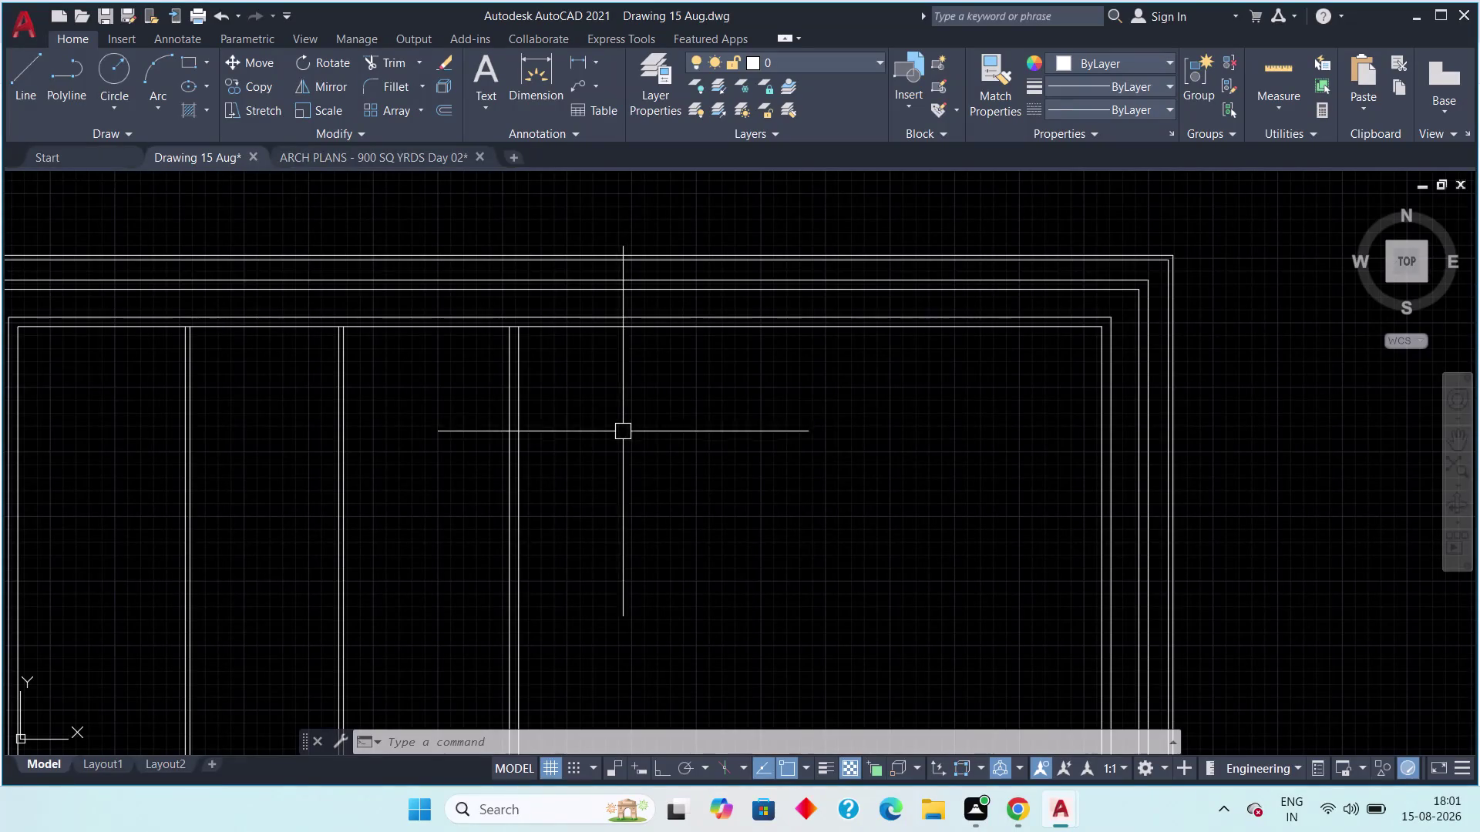
Pan the ARCH PLANS reference to check its overall width dimension.
click(406, 144)
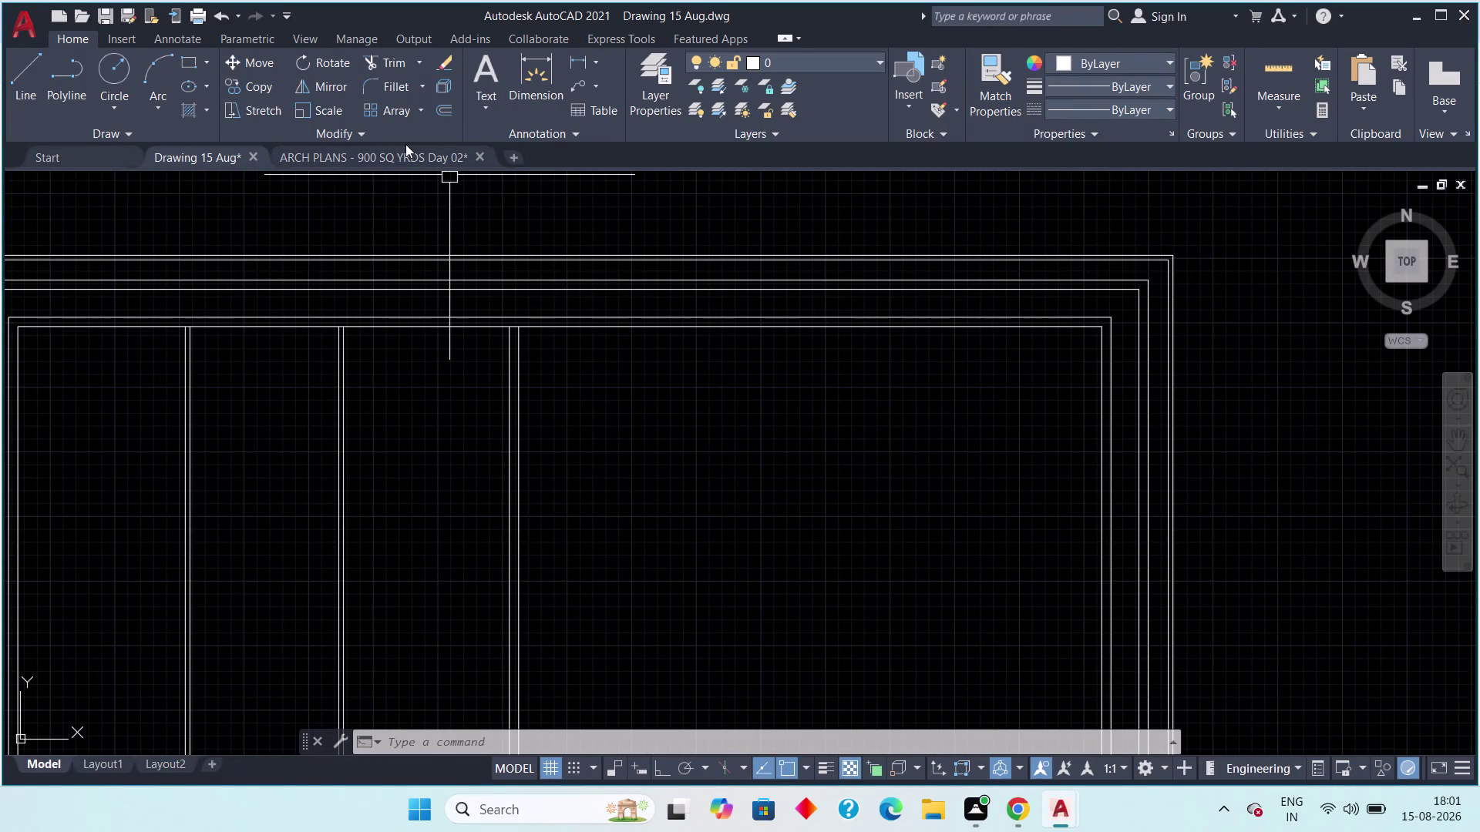
click(403, 152)
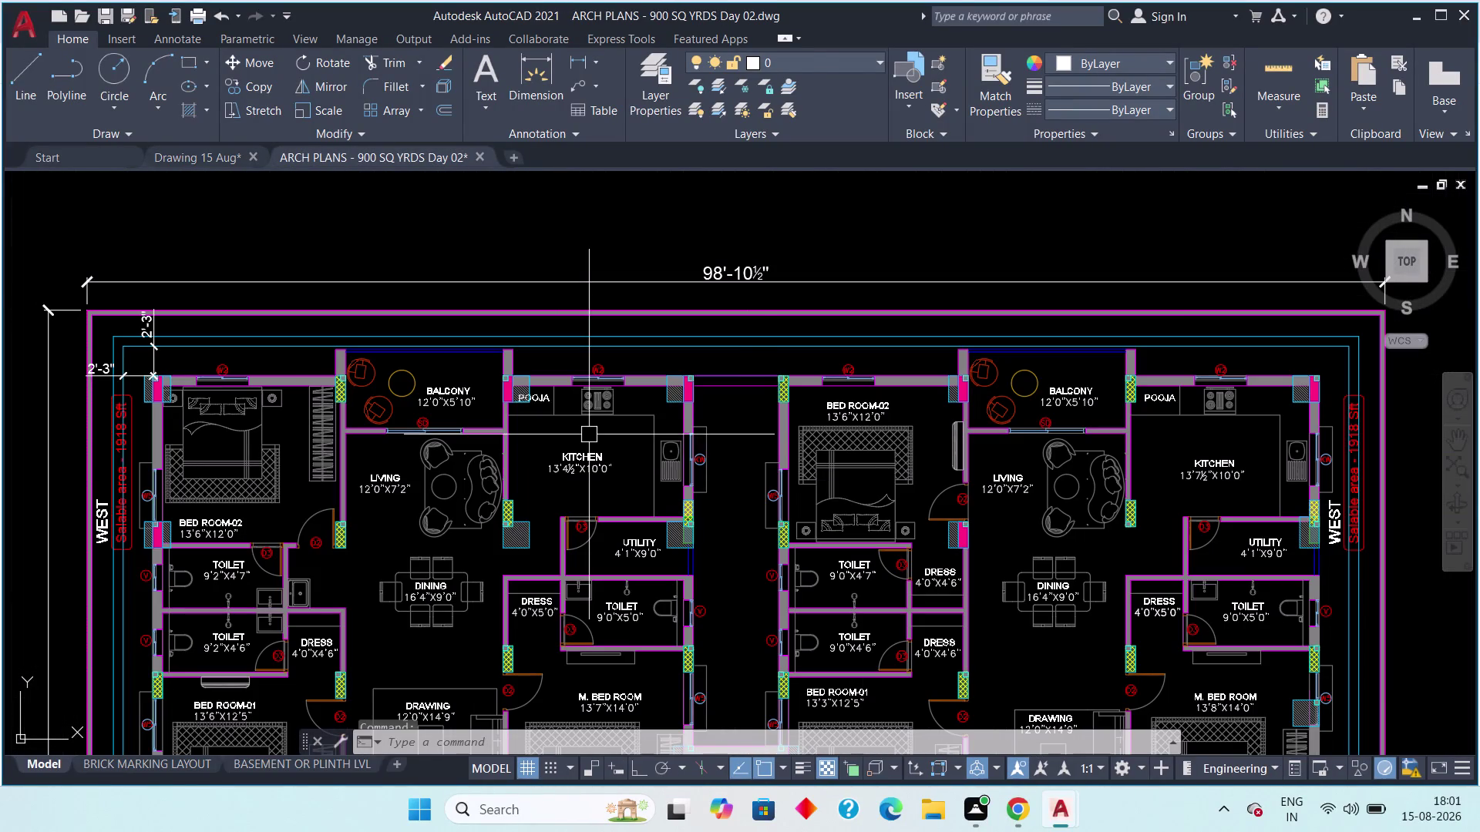
middle_drag(761, 497, 678, 476)
scroll(down, 3)
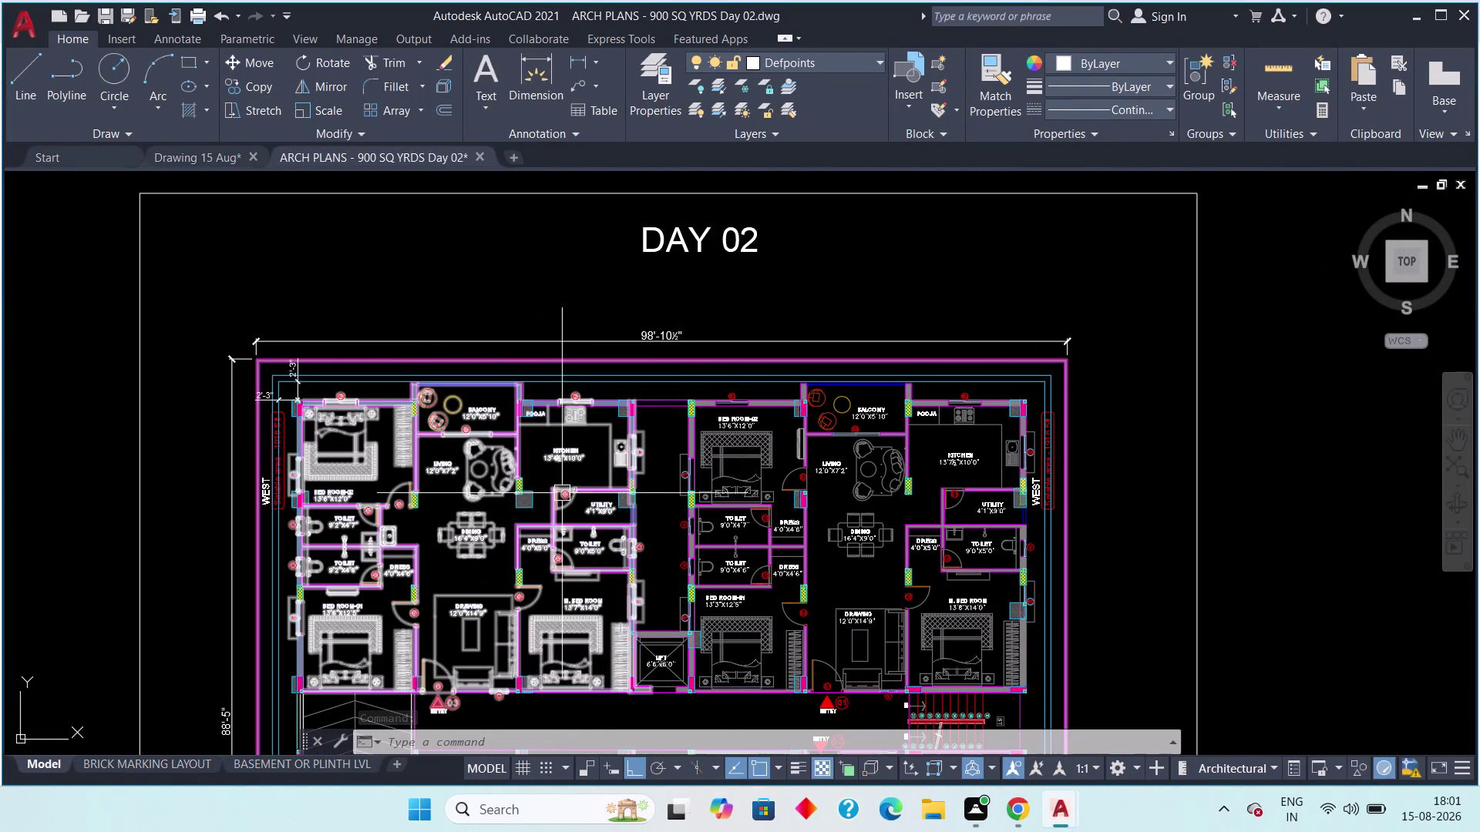
scroll(up, 3)
scroll(down, 3)
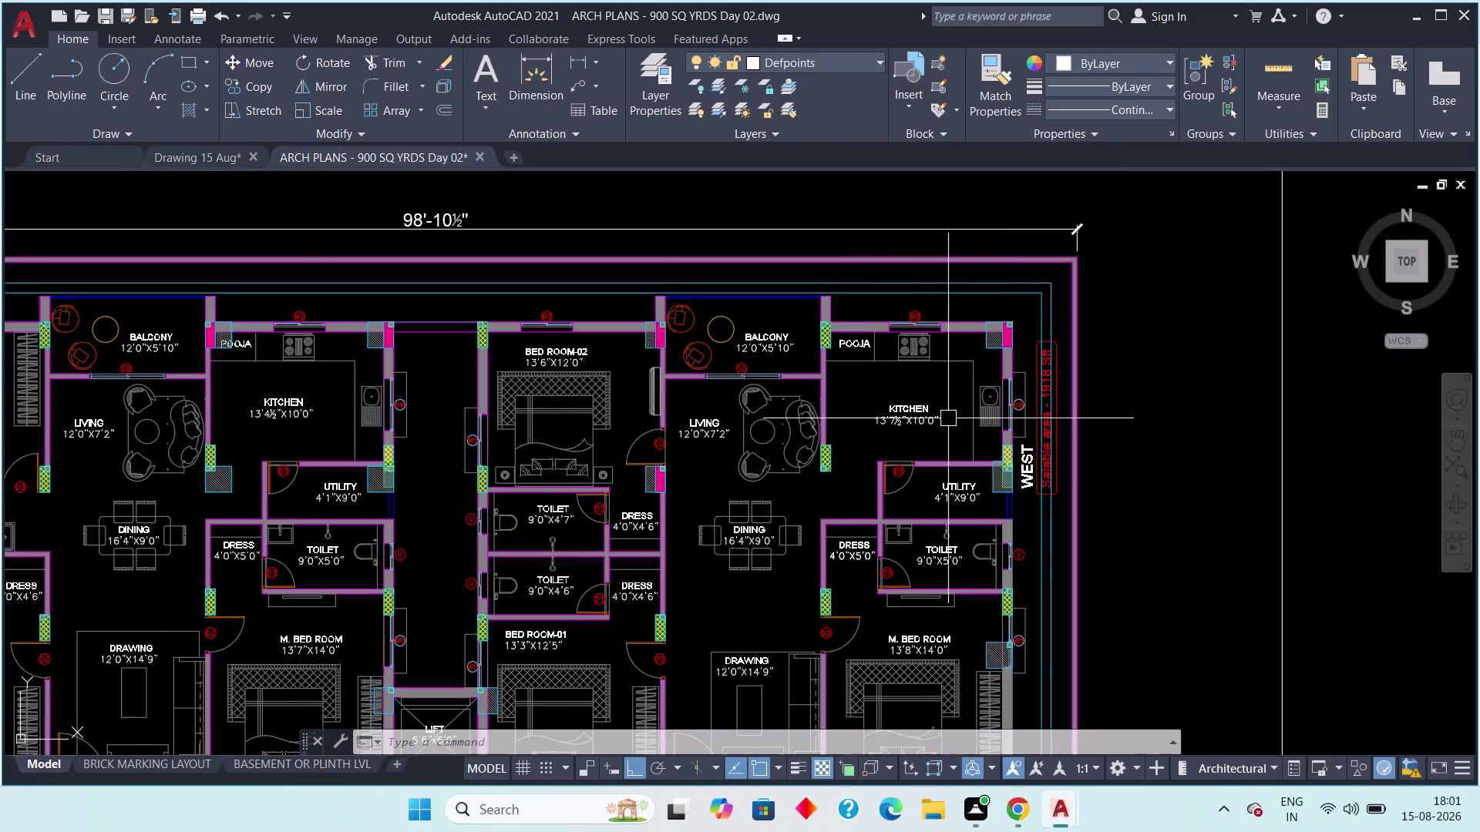
middle_drag(609, 455, 989, 509)
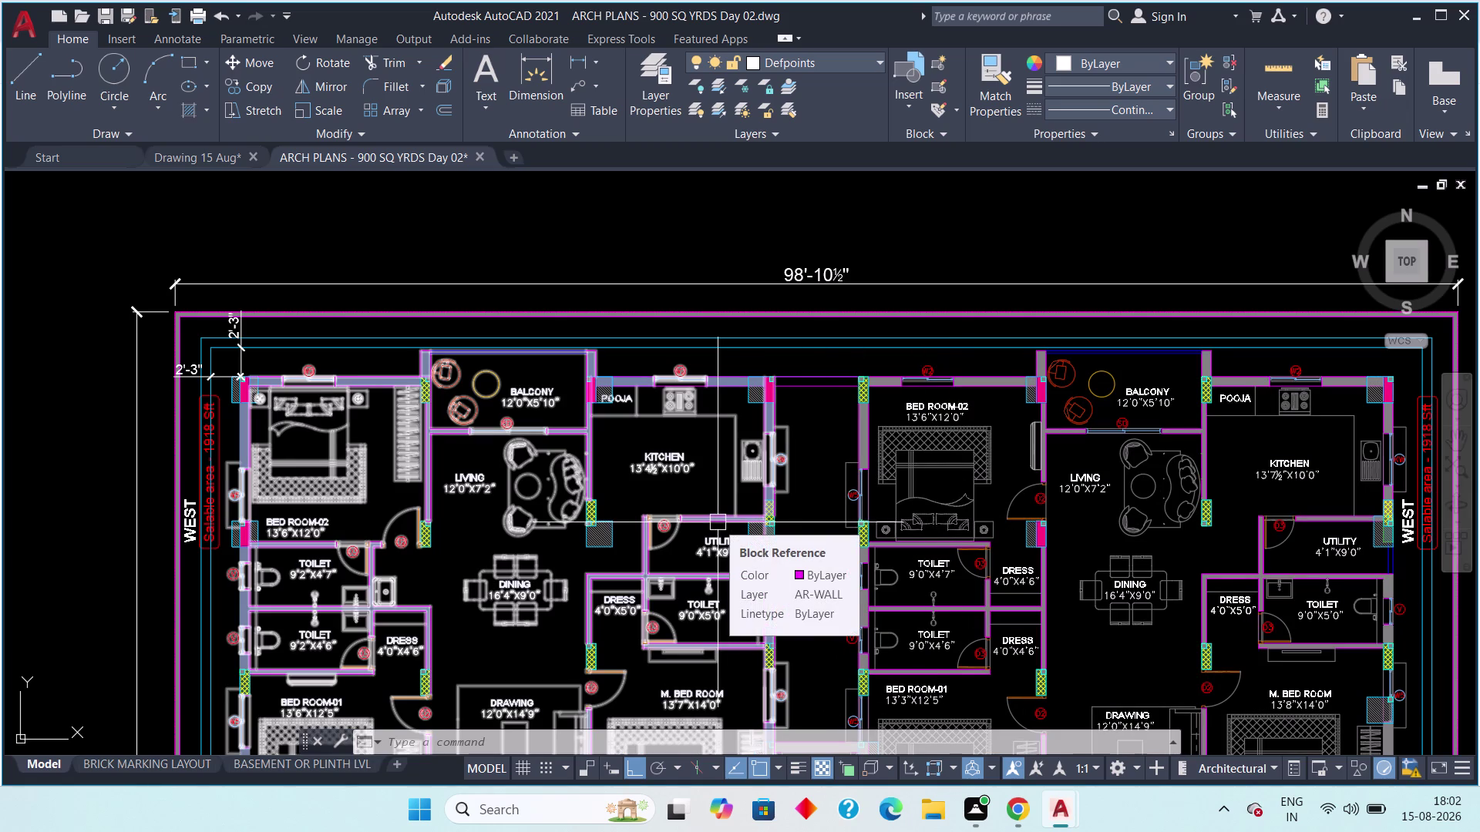
middle_drag(693, 486, 596, 498)
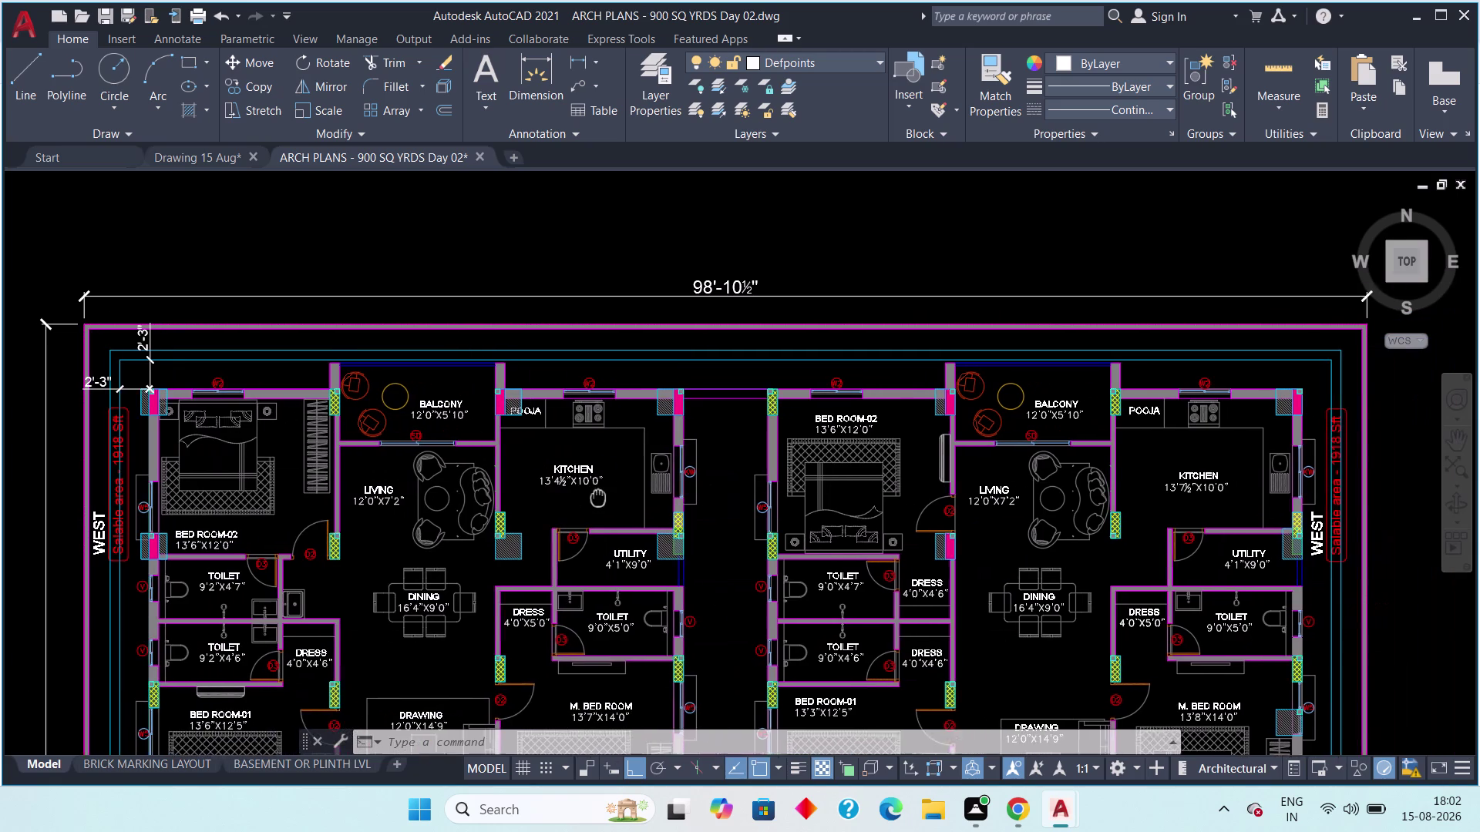
middle_drag(596, 498, 573, 496)
scroll(down, 3)
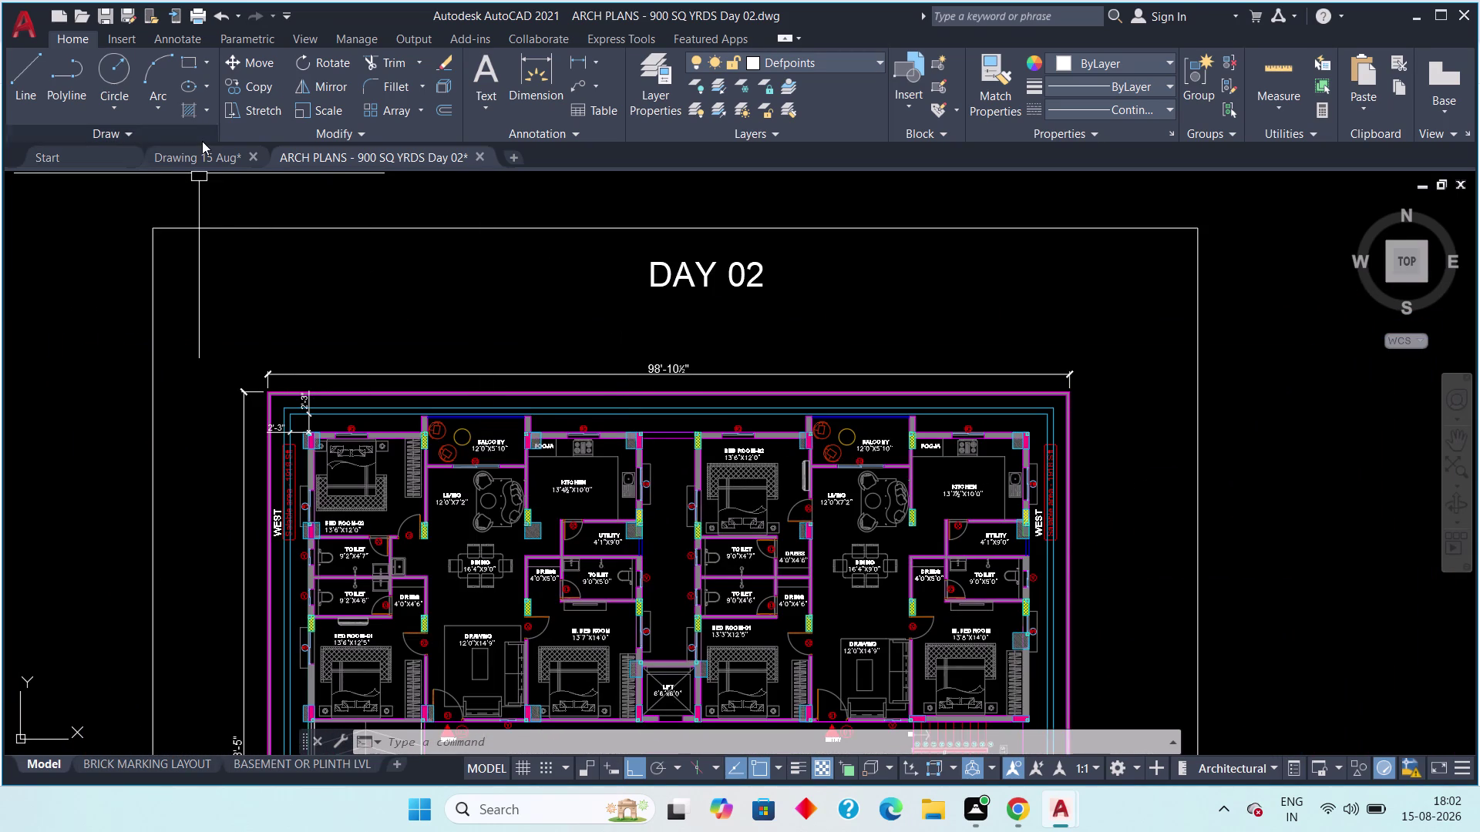
click(196, 153)
scroll(down, 3)
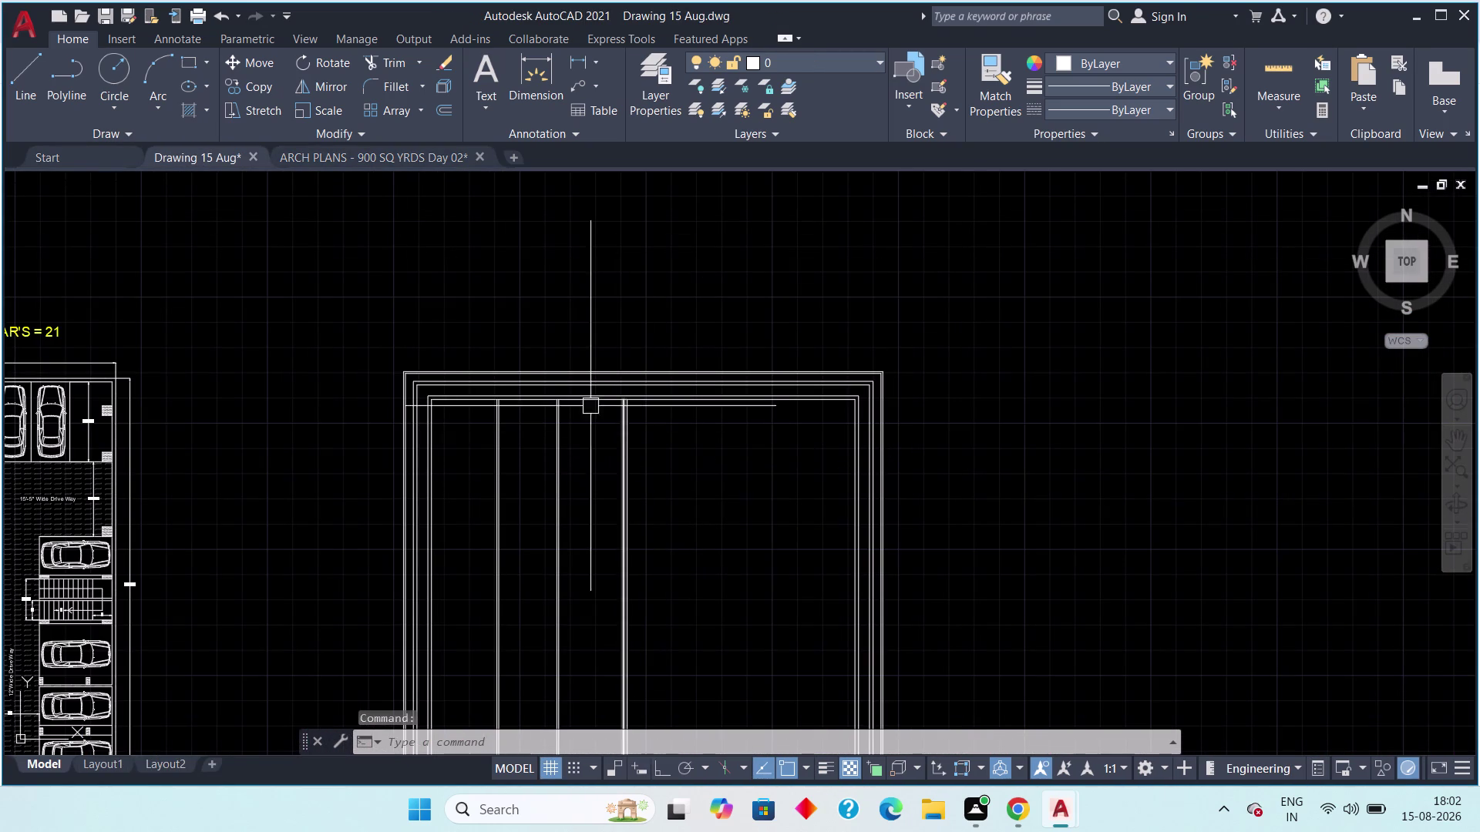
Review the reference plan's rooms, lift size label and bedrooms, then return to Drawing 15 Aug.
click(338, 154)
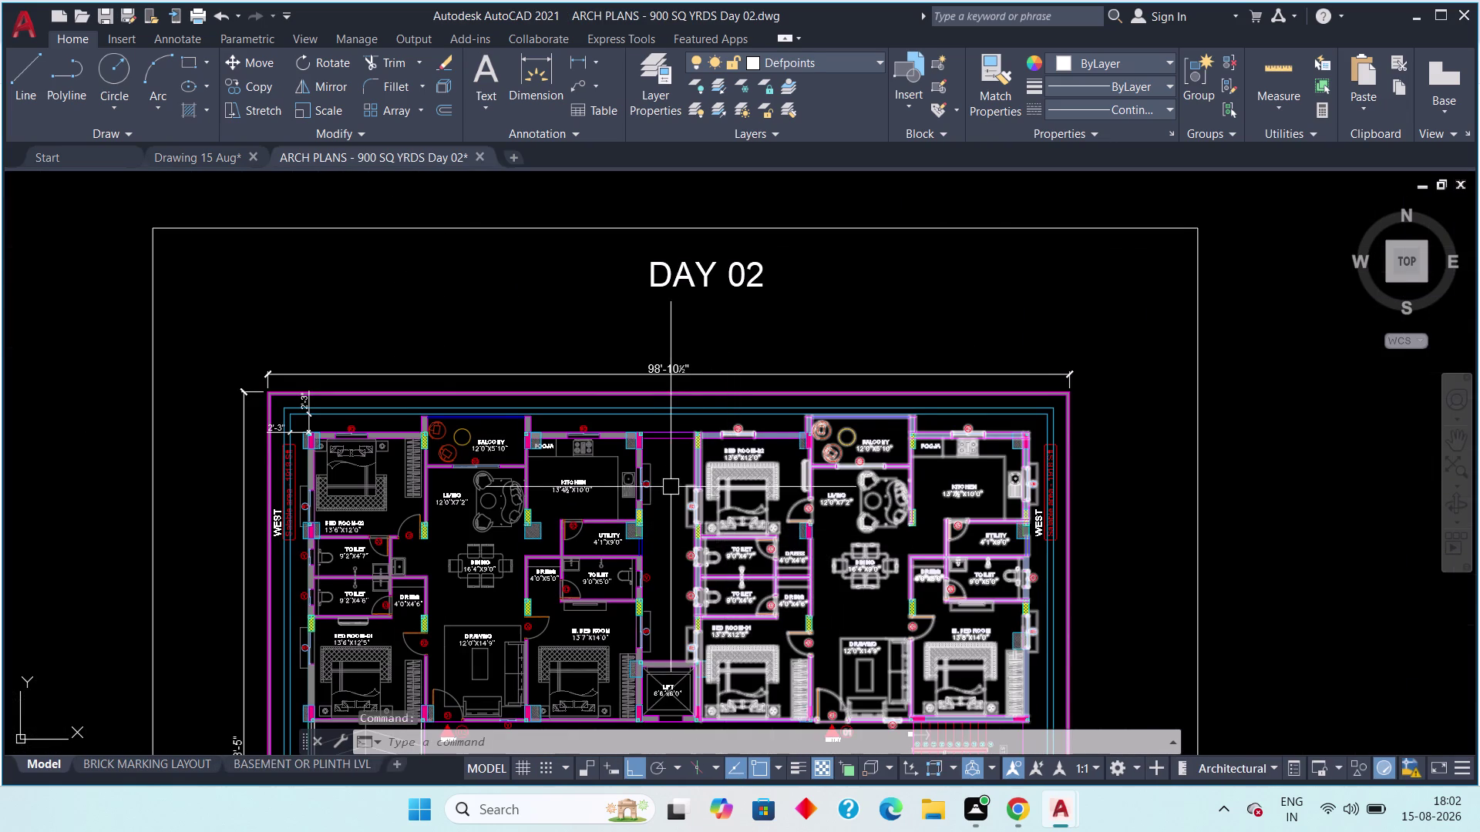
middle_drag(672, 476, 580, 480)
scroll(up, 3)
middle_drag(592, 608, 604, 559)
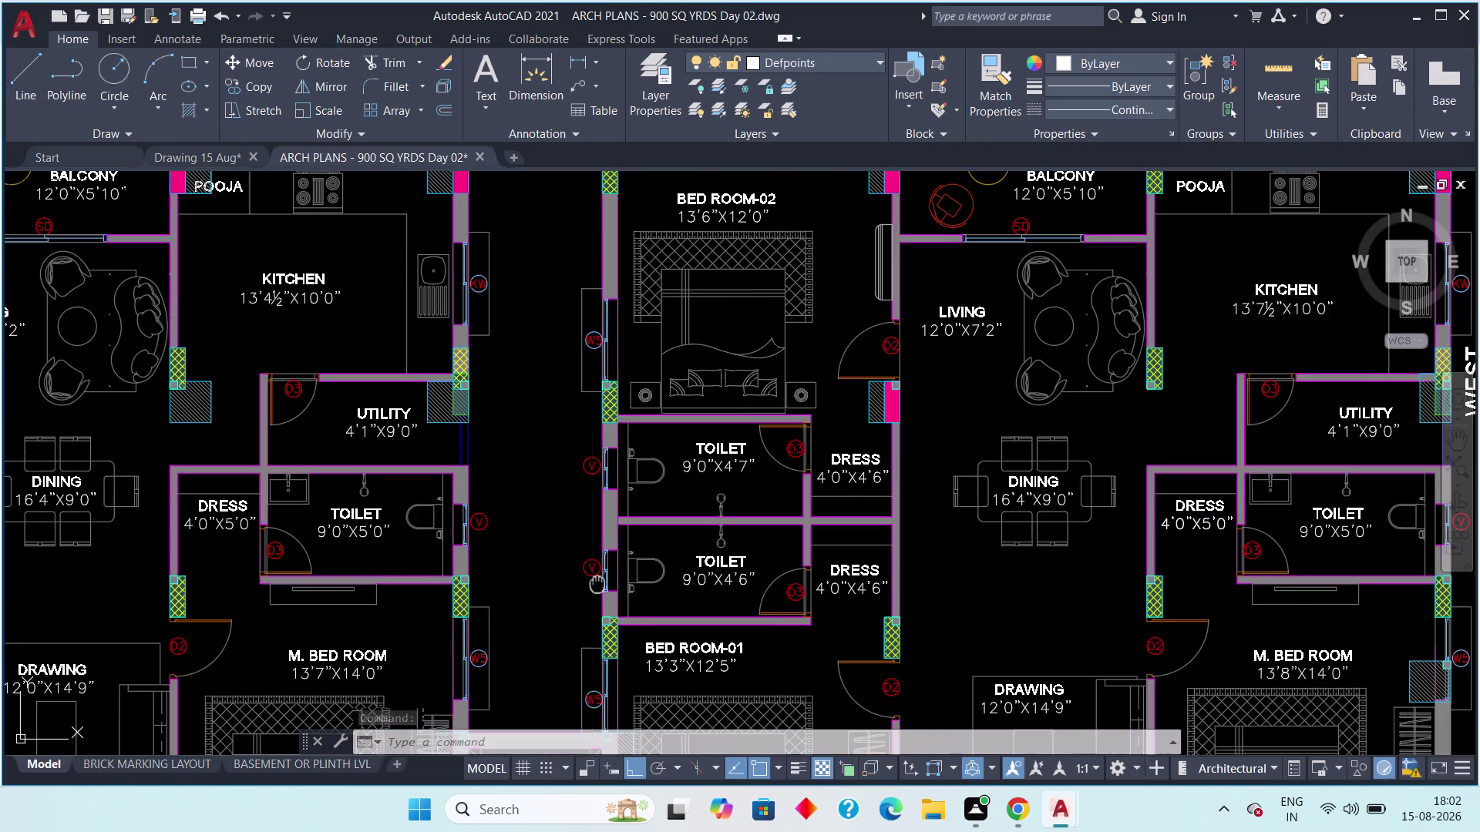
middle_drag(605, 558, 613, 380)
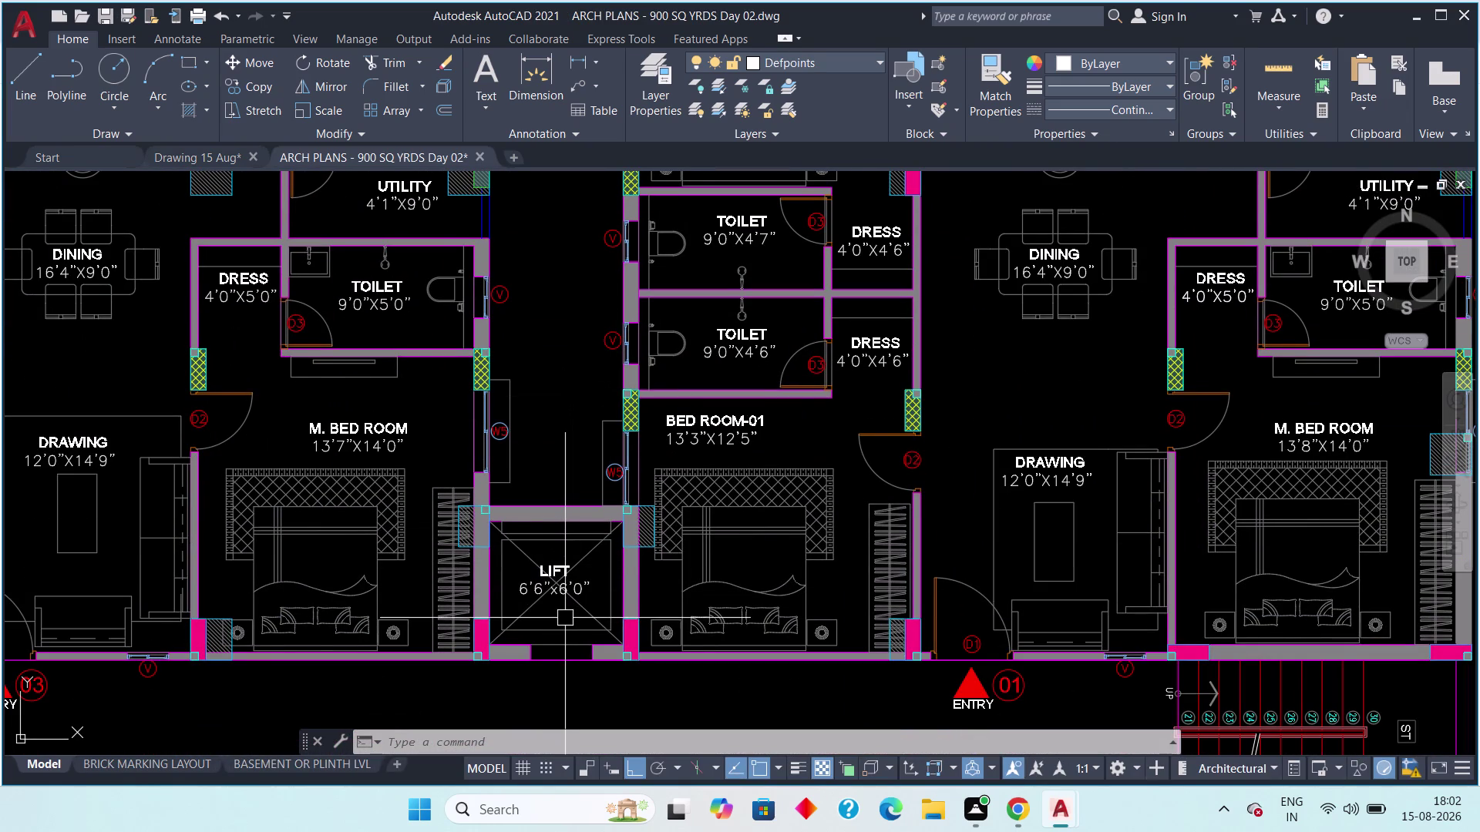
scroll(up, 3)
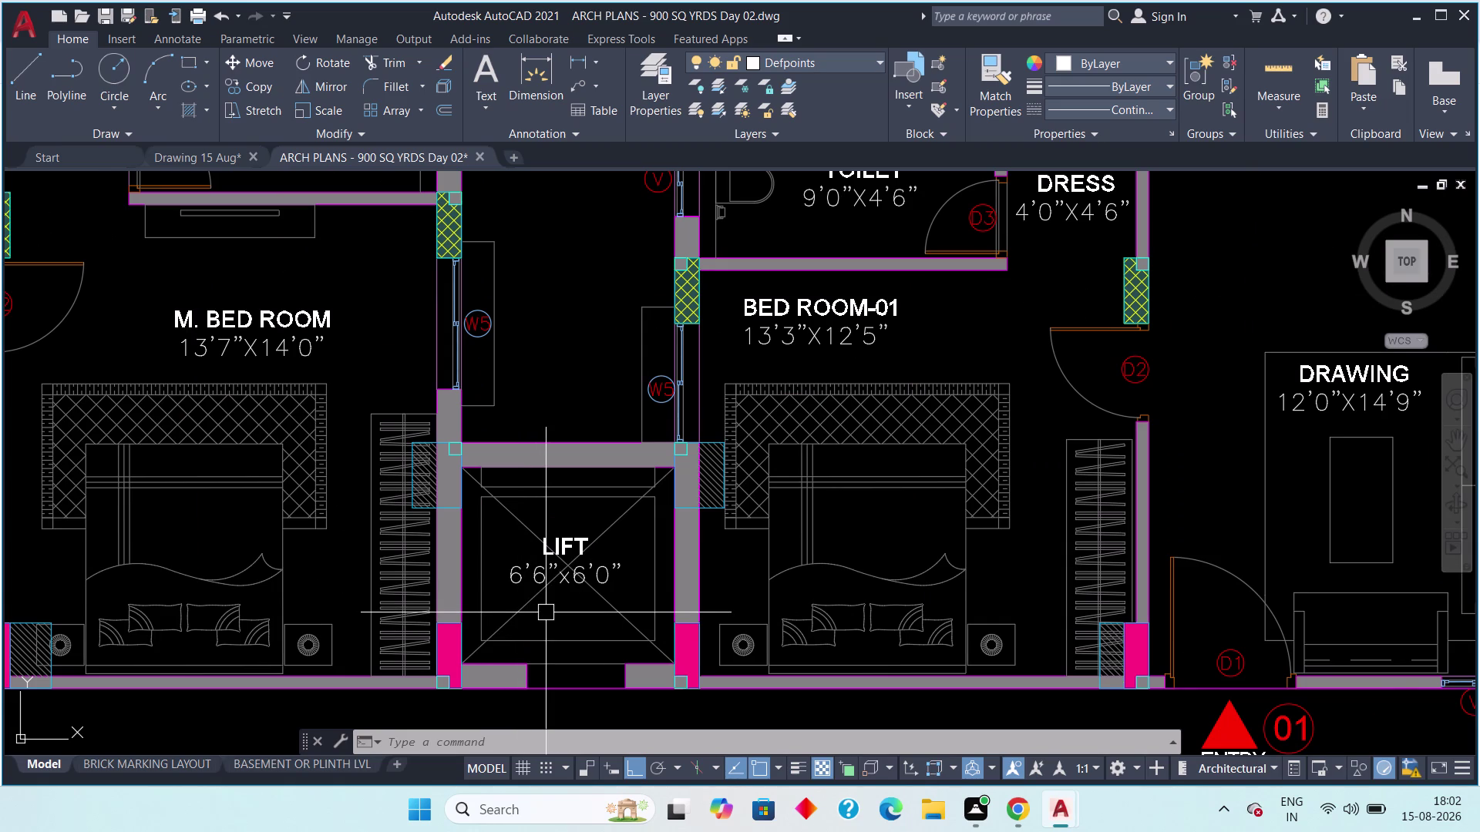
scroll(down, 3)
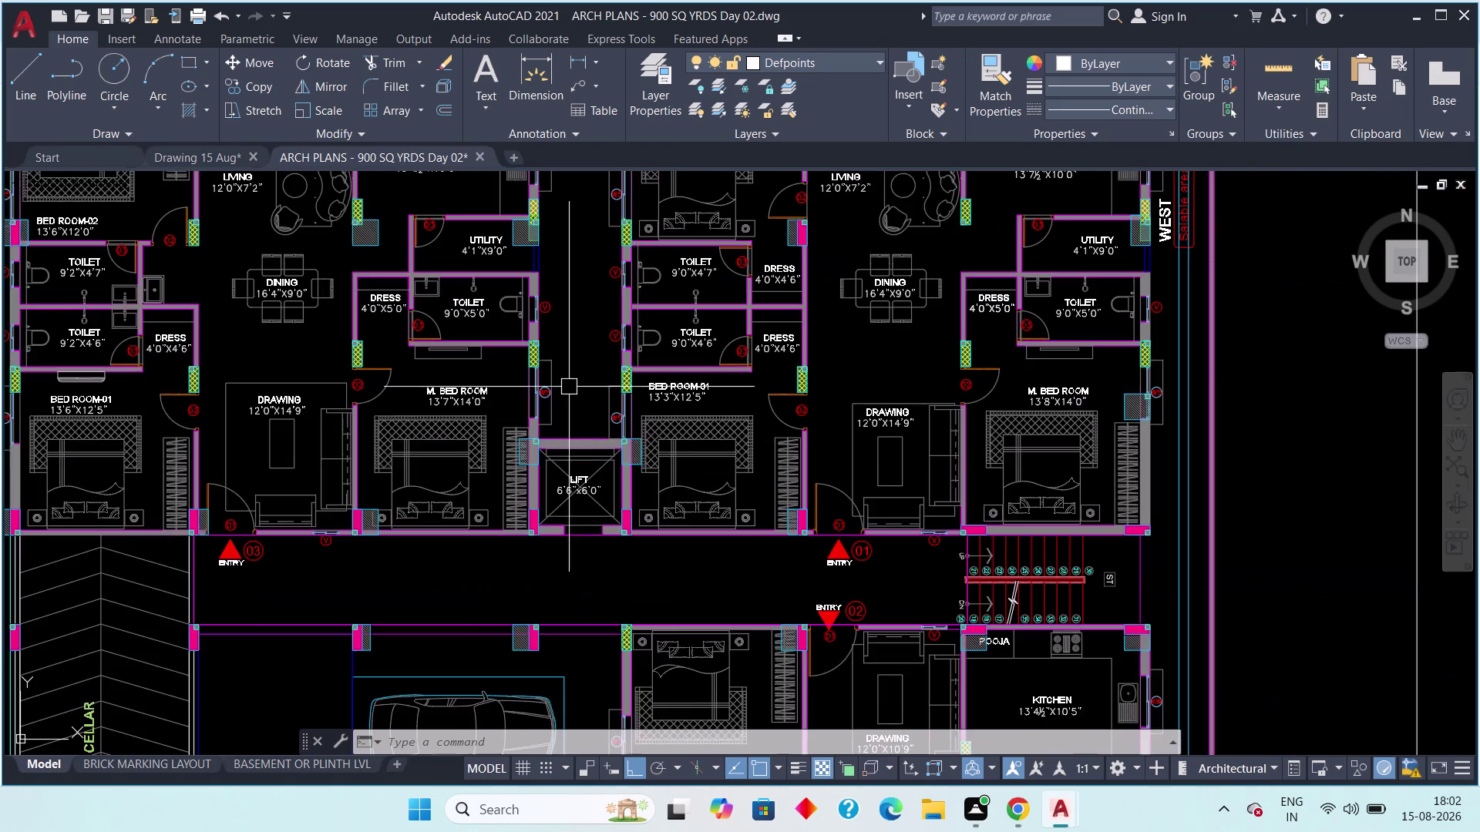
middle_drag(570, 382, 551, 648)
scroll(up, 3)
middle_drag(569, 375, 556, 444)
scroll(down, 3)
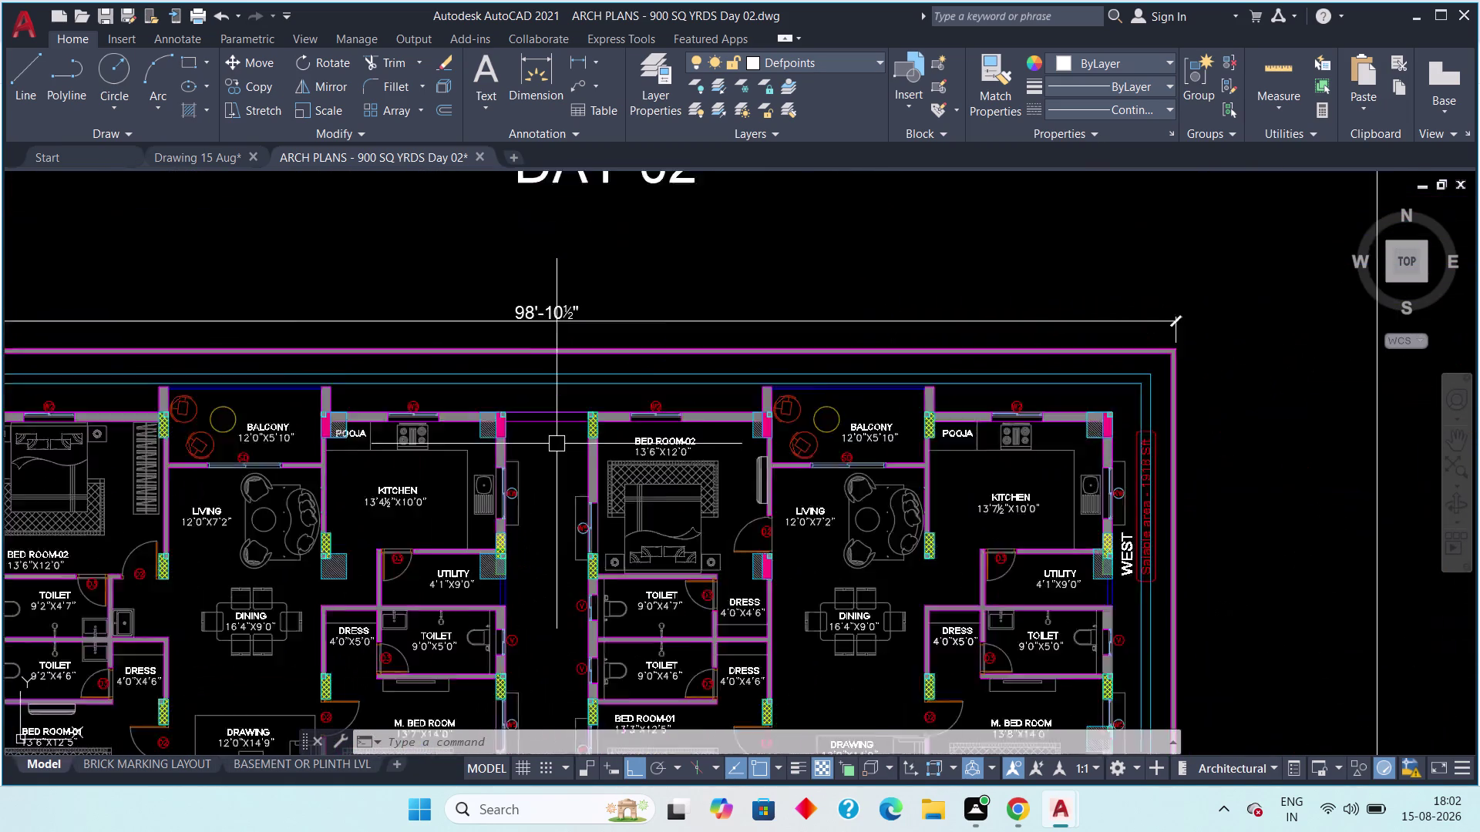
middle_drag(558, 555, 545, 439)
scroll(up, 3)
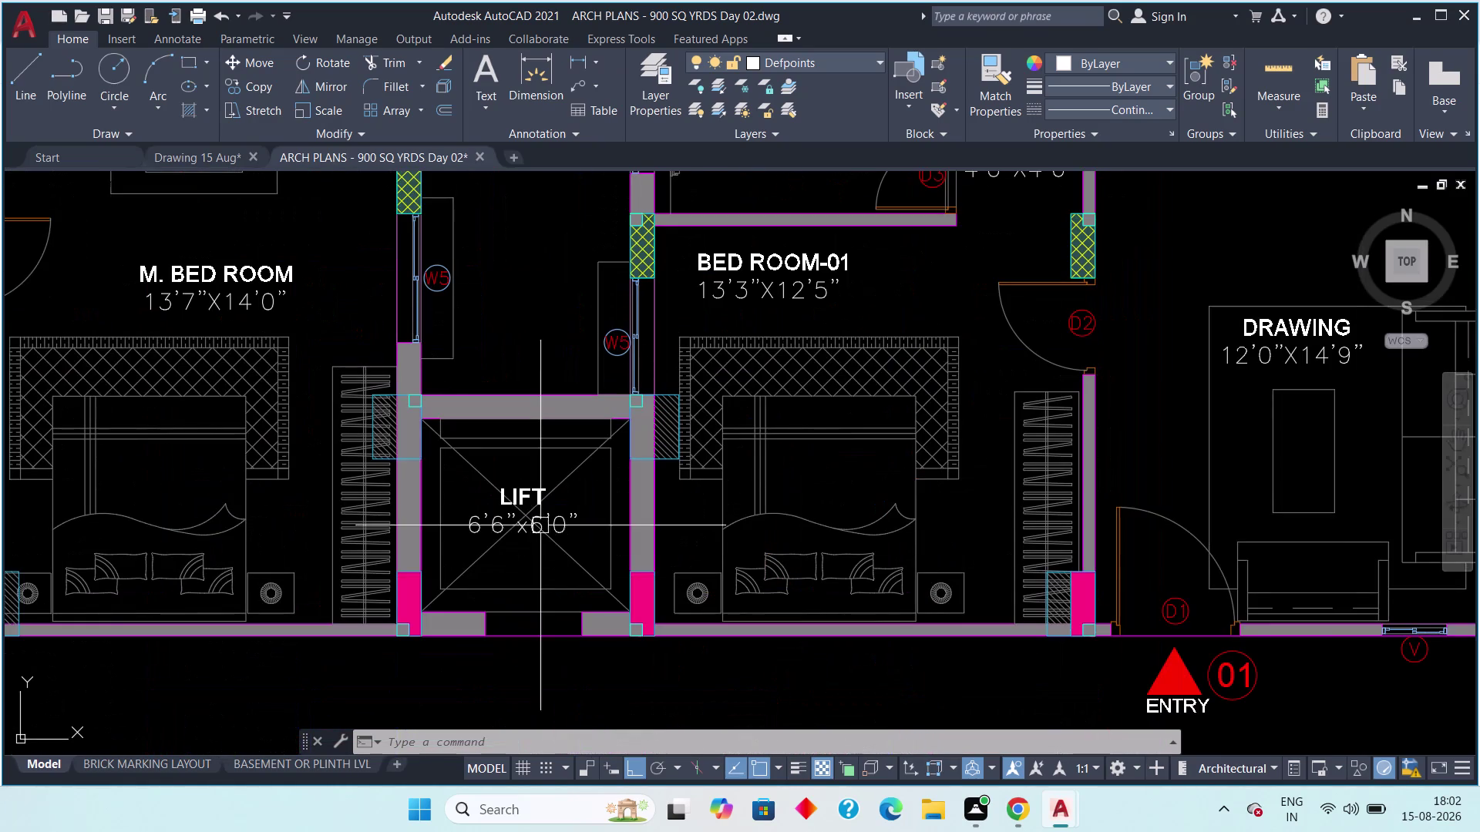
middle_drag(560, 436, 528, 742)
scroll(down, 3)
scroll(down, 3)
middle_drag(509, 406, 510, 590)
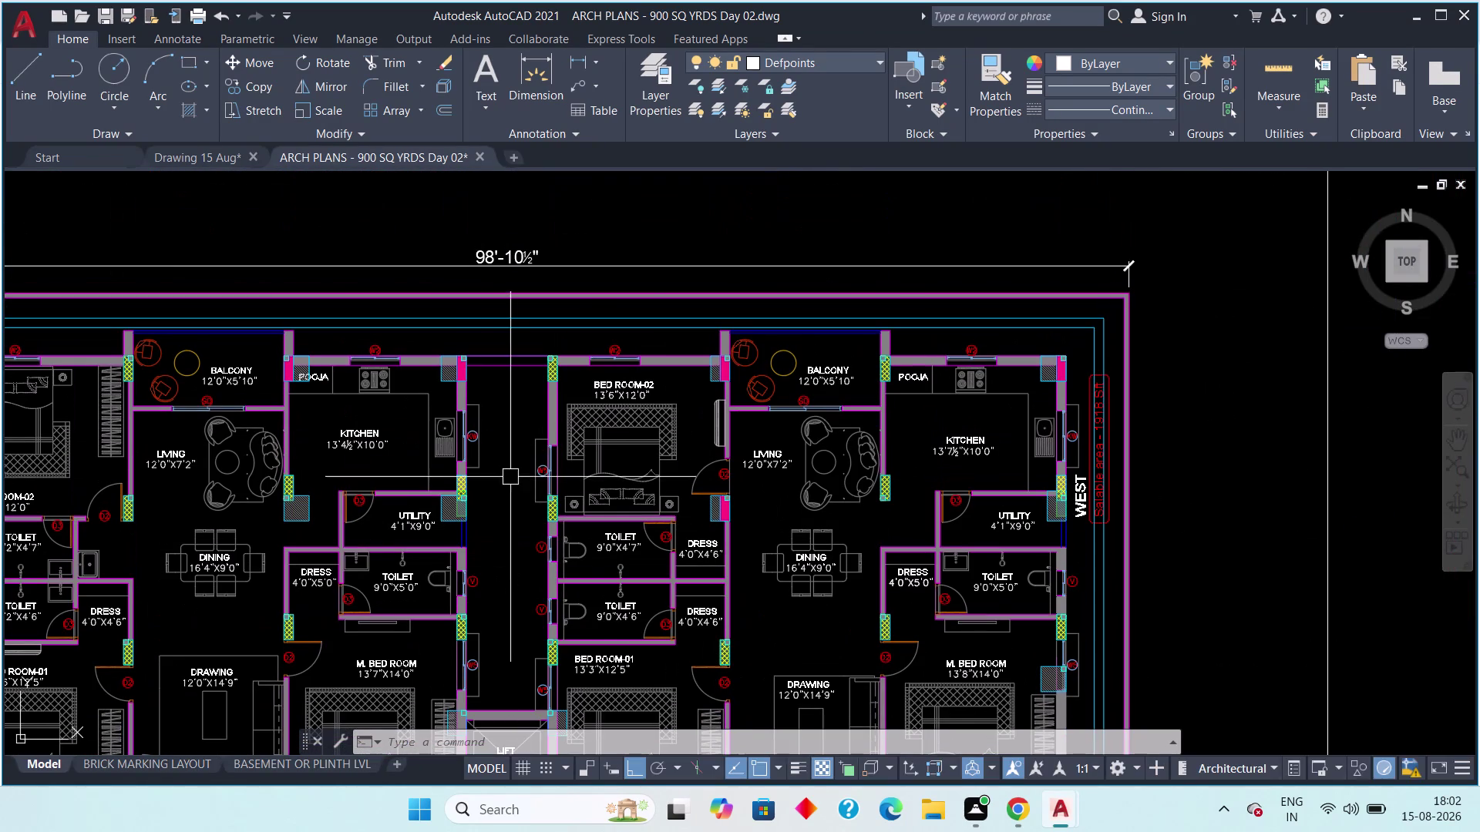
click(194, 152)
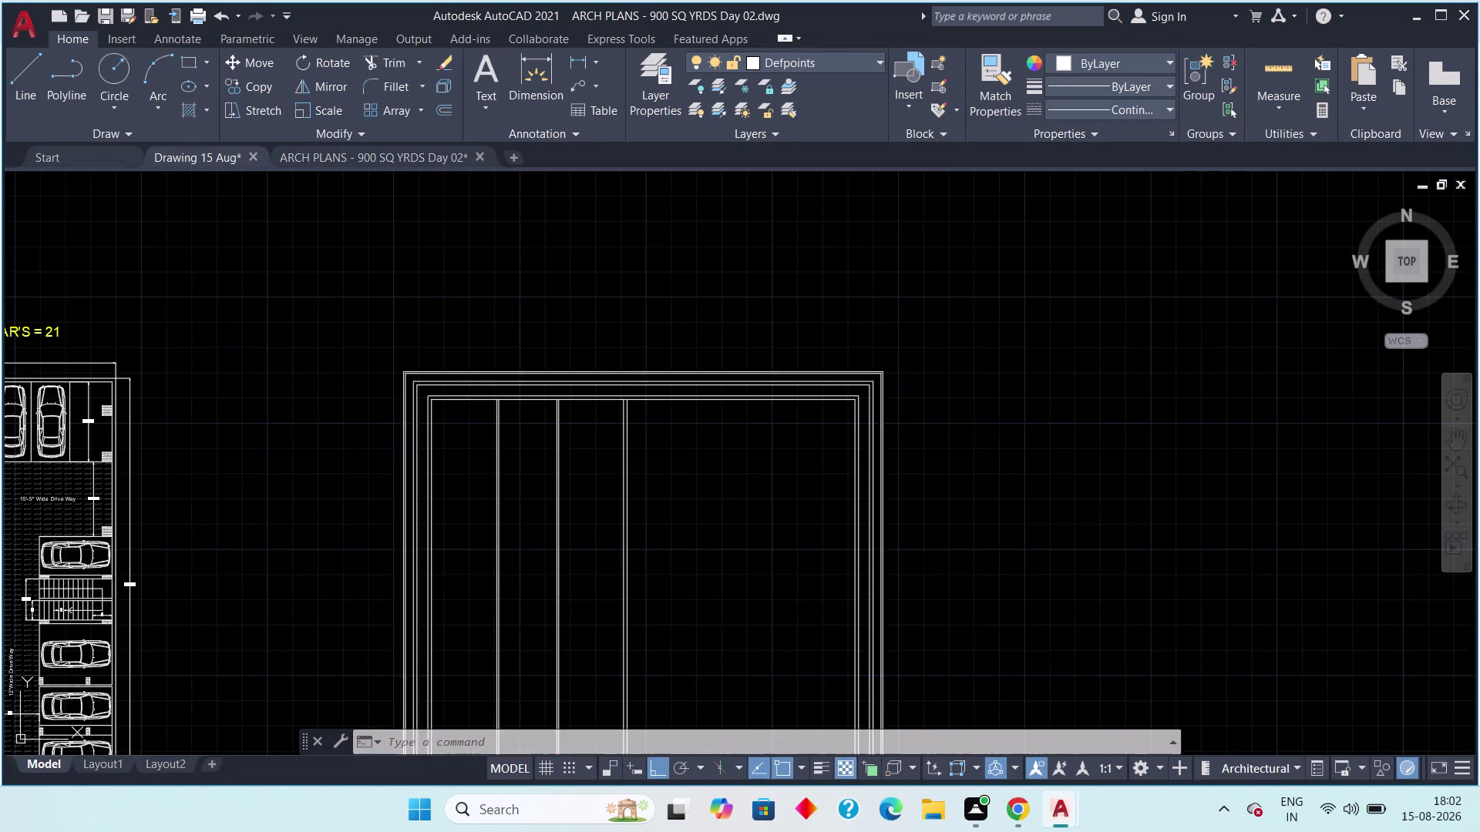
Offset the vertical wall line 6'6" to the right.
key(Escape)
key(Escape)
key(Escape)
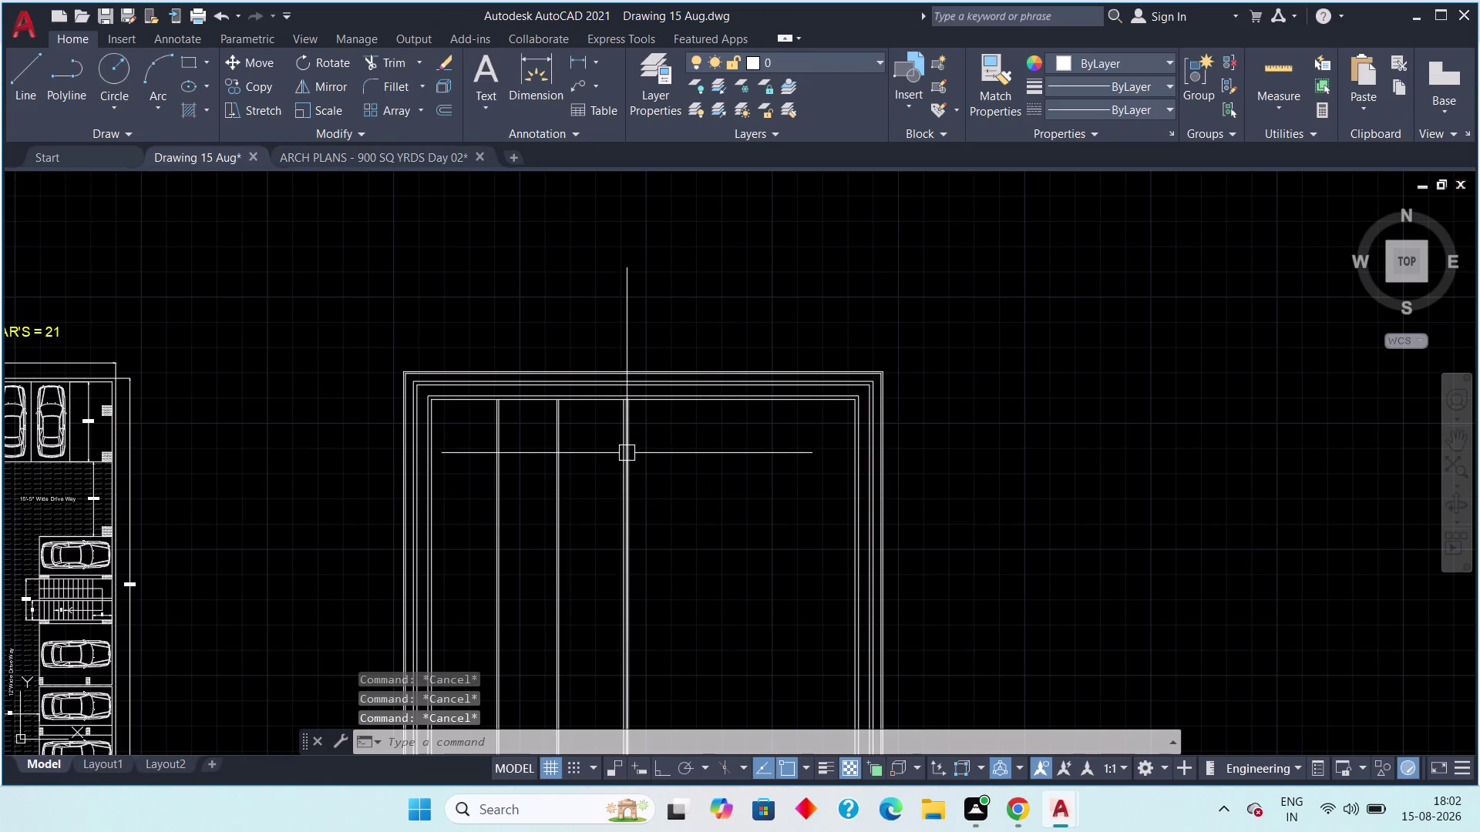
scroll(up, 3)
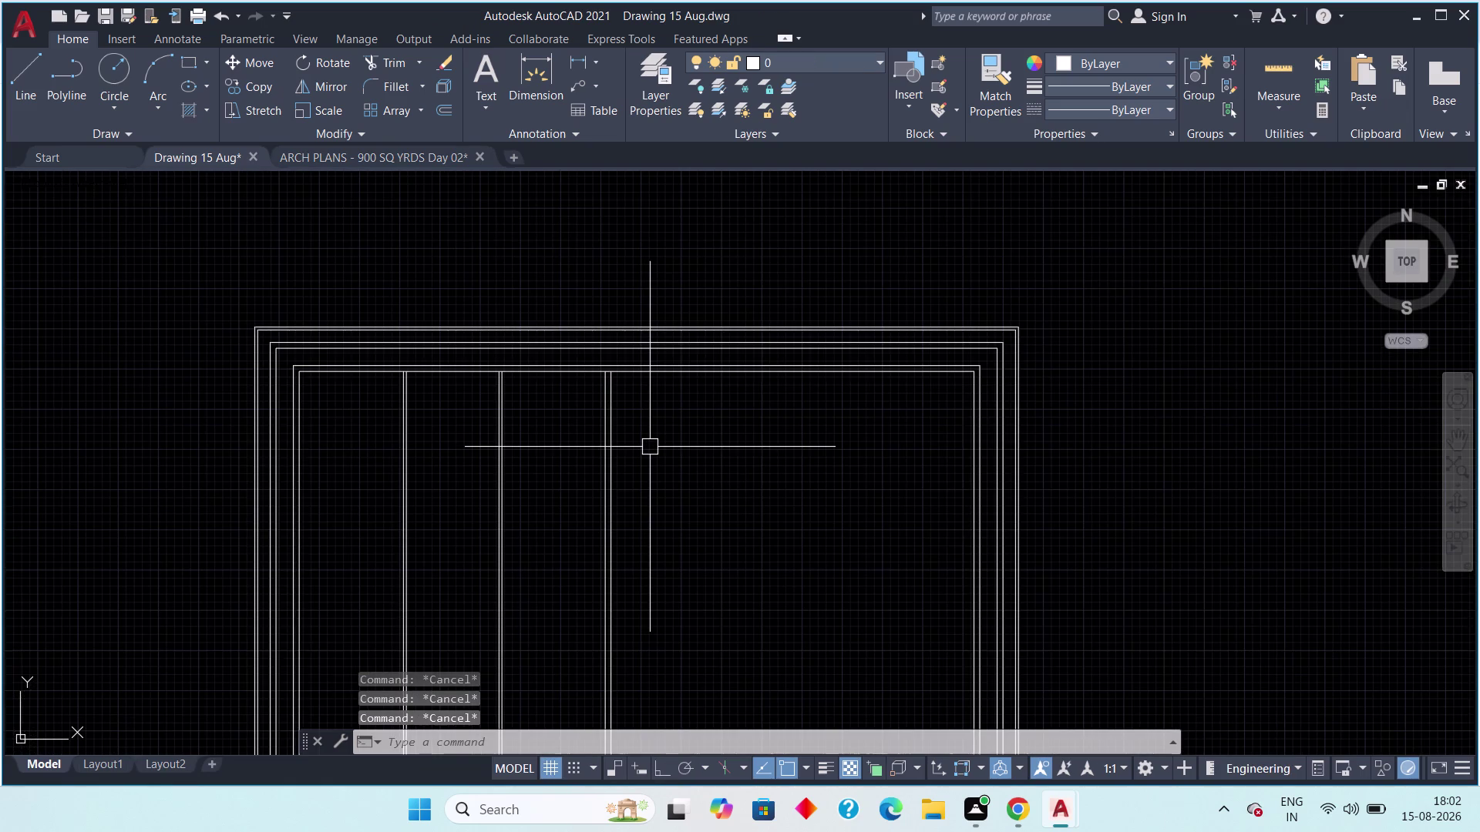
text(off)
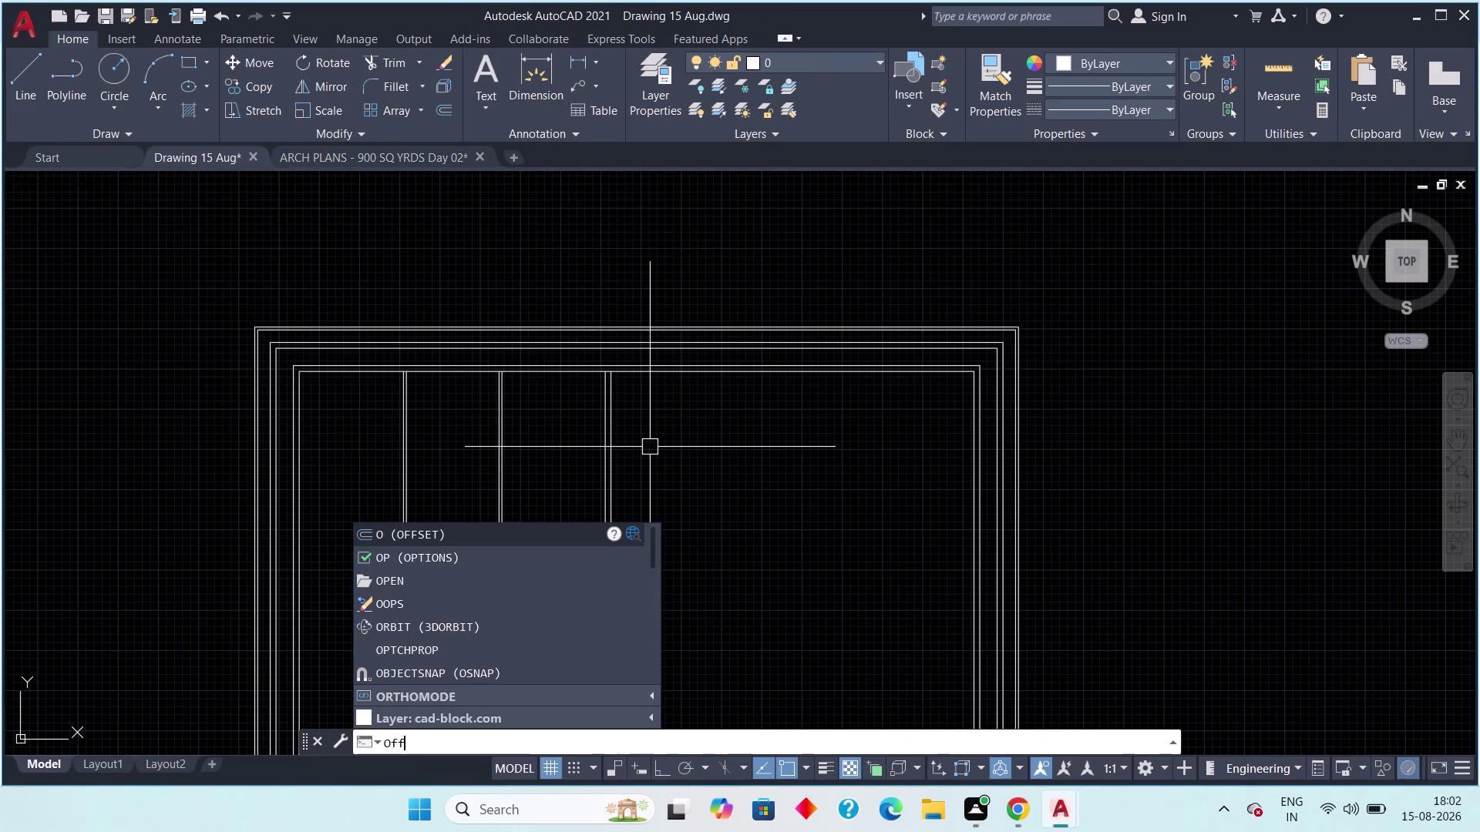
key(space)
text(6'6)
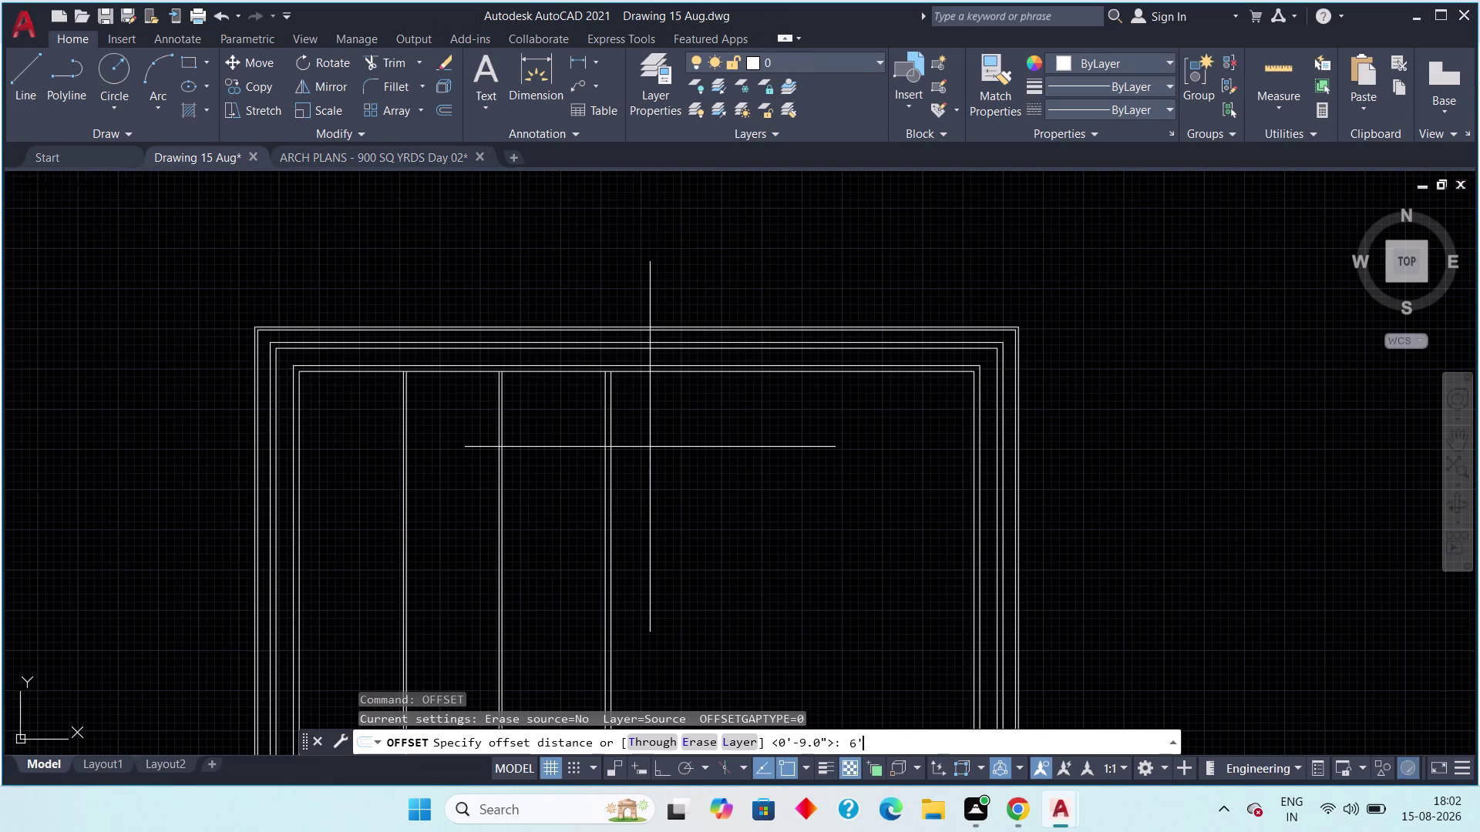
text(")
key(space)
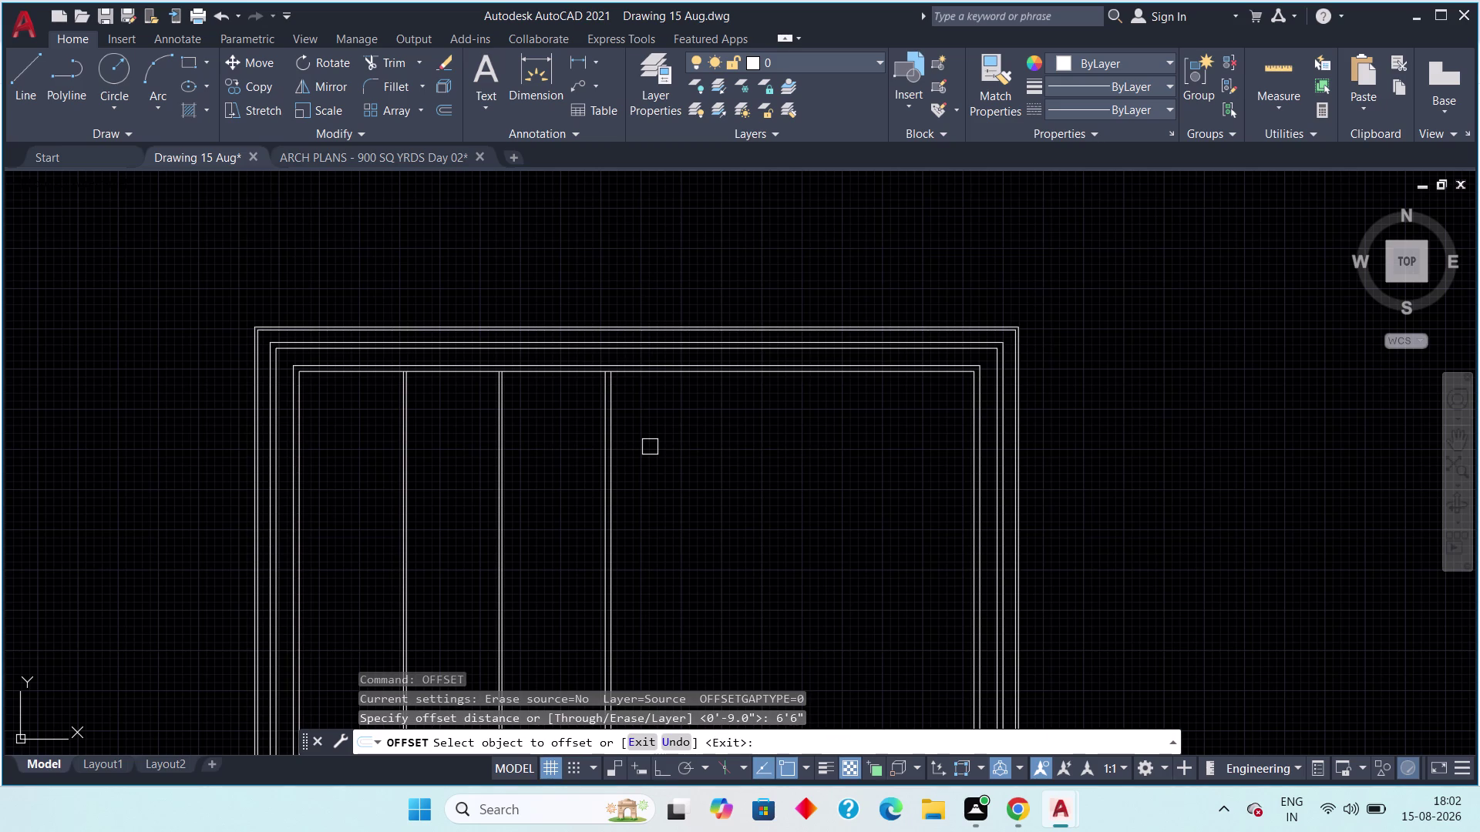
scroll(up, 3)
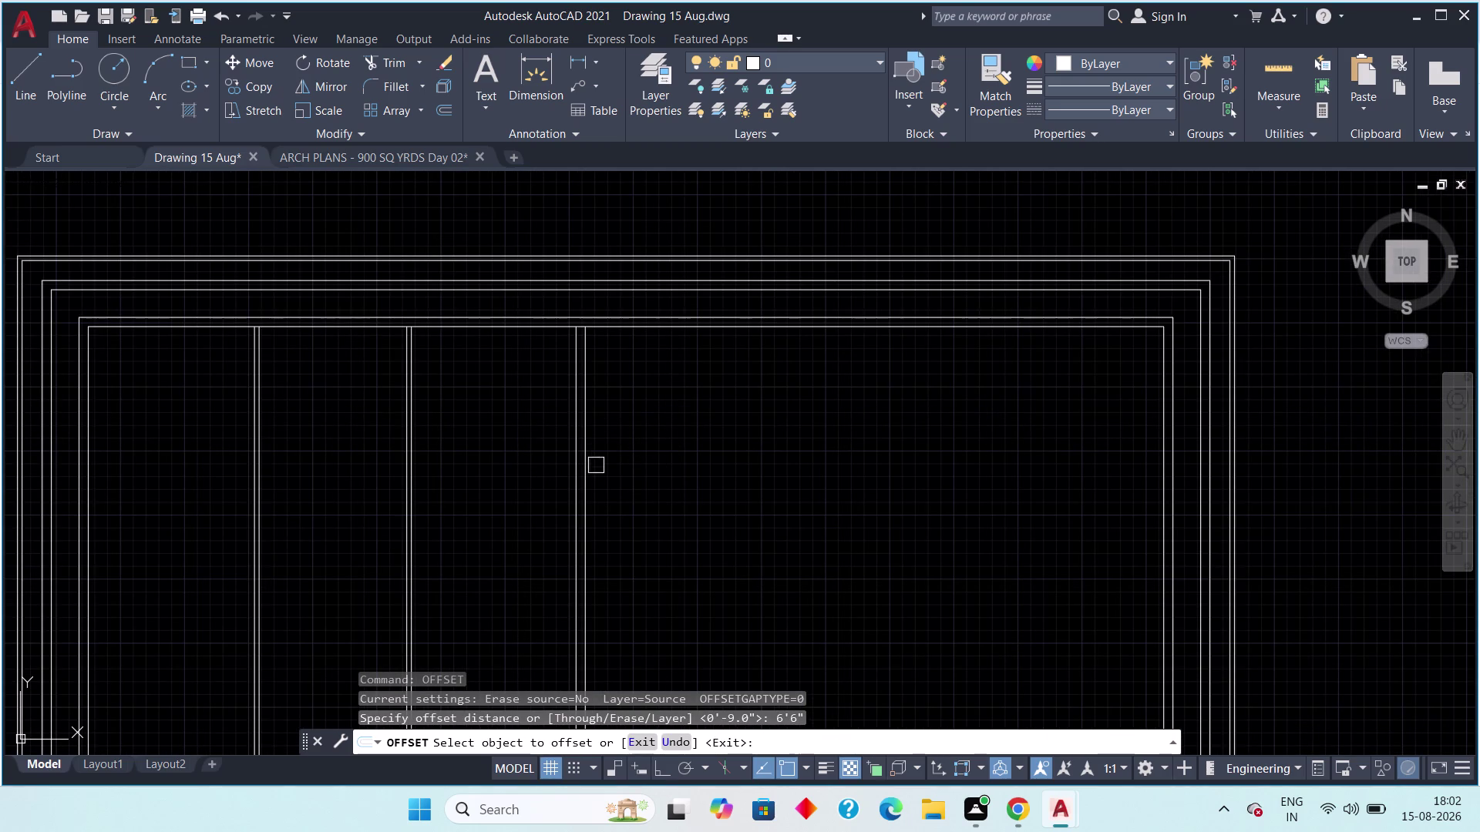
drag(590, 470, 614, 472)
click(679, 463)
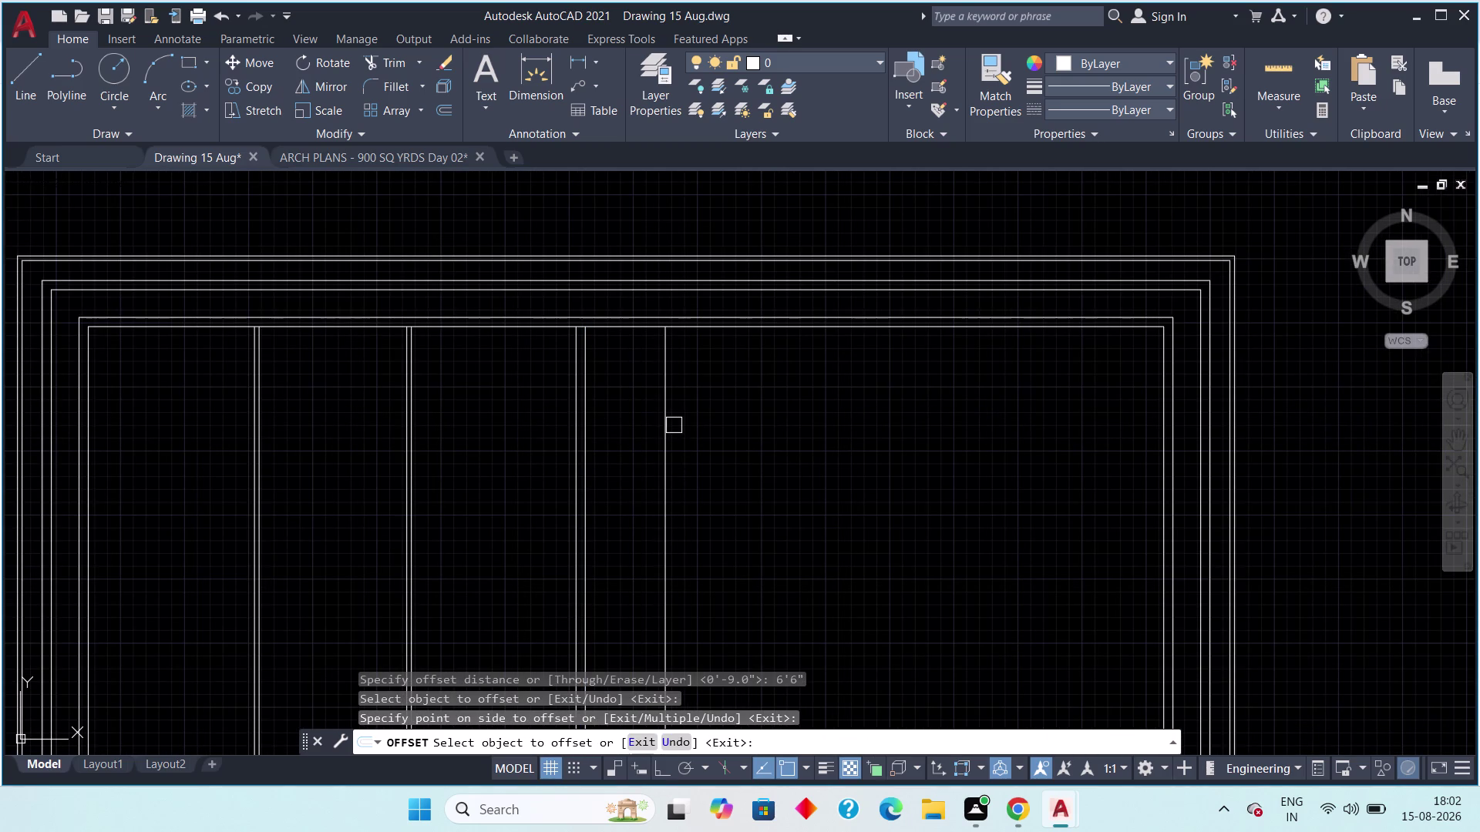
key(Escape)
Offset the new line 9" for the wall's second face and show ARCH PLANS again.
key(space)
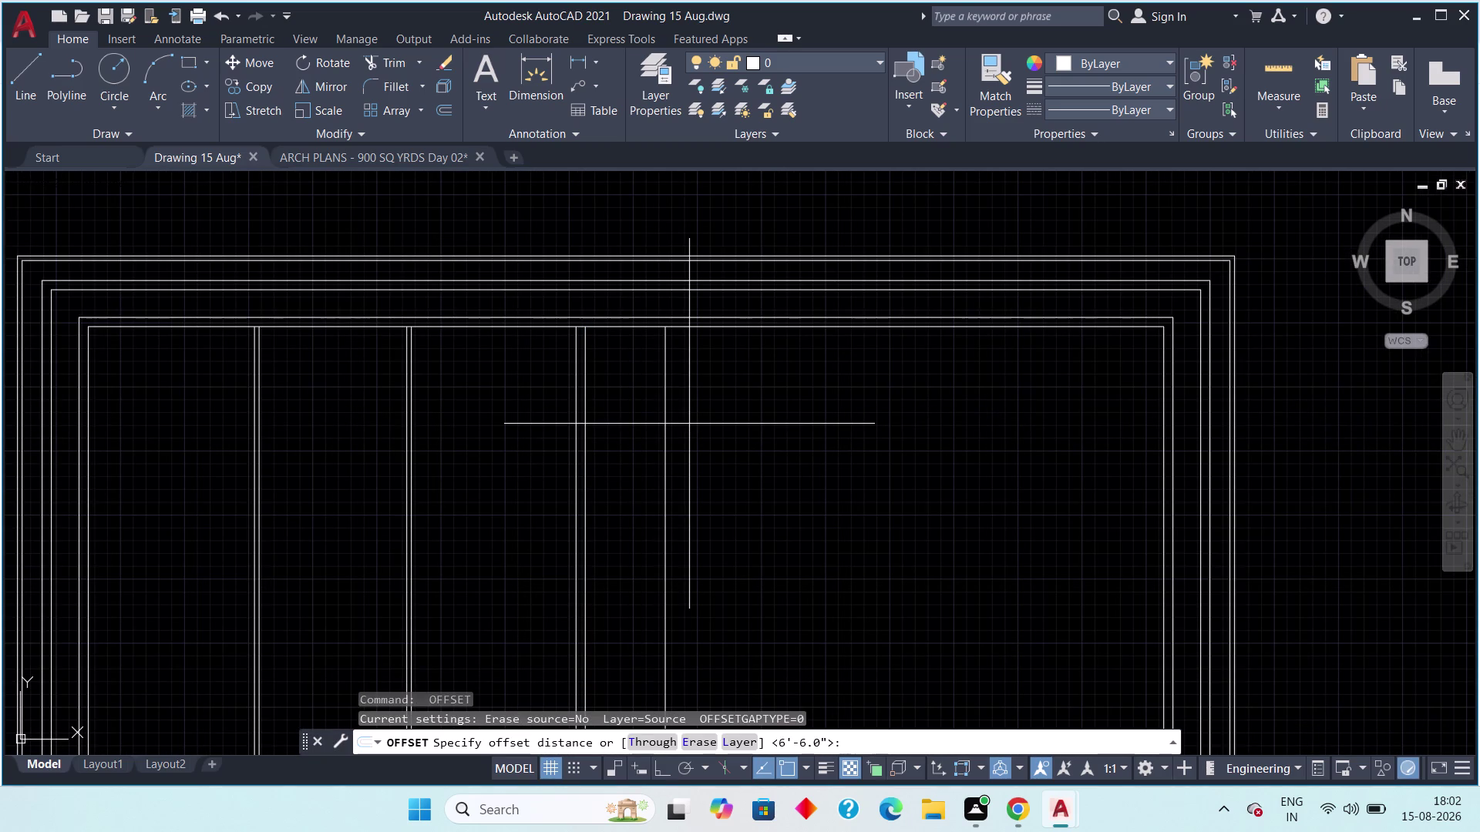
key(9)
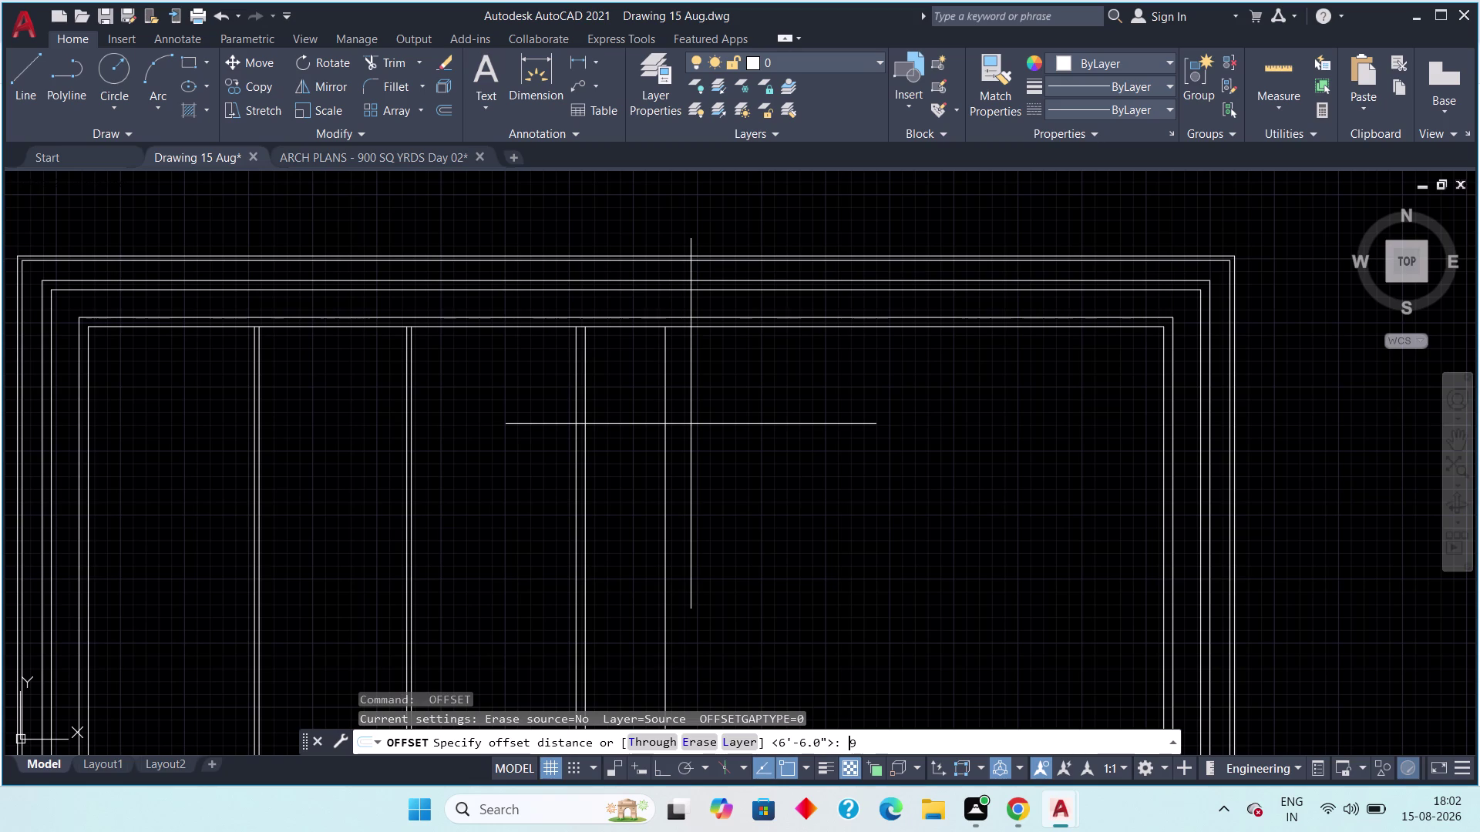
text(")
key(space)
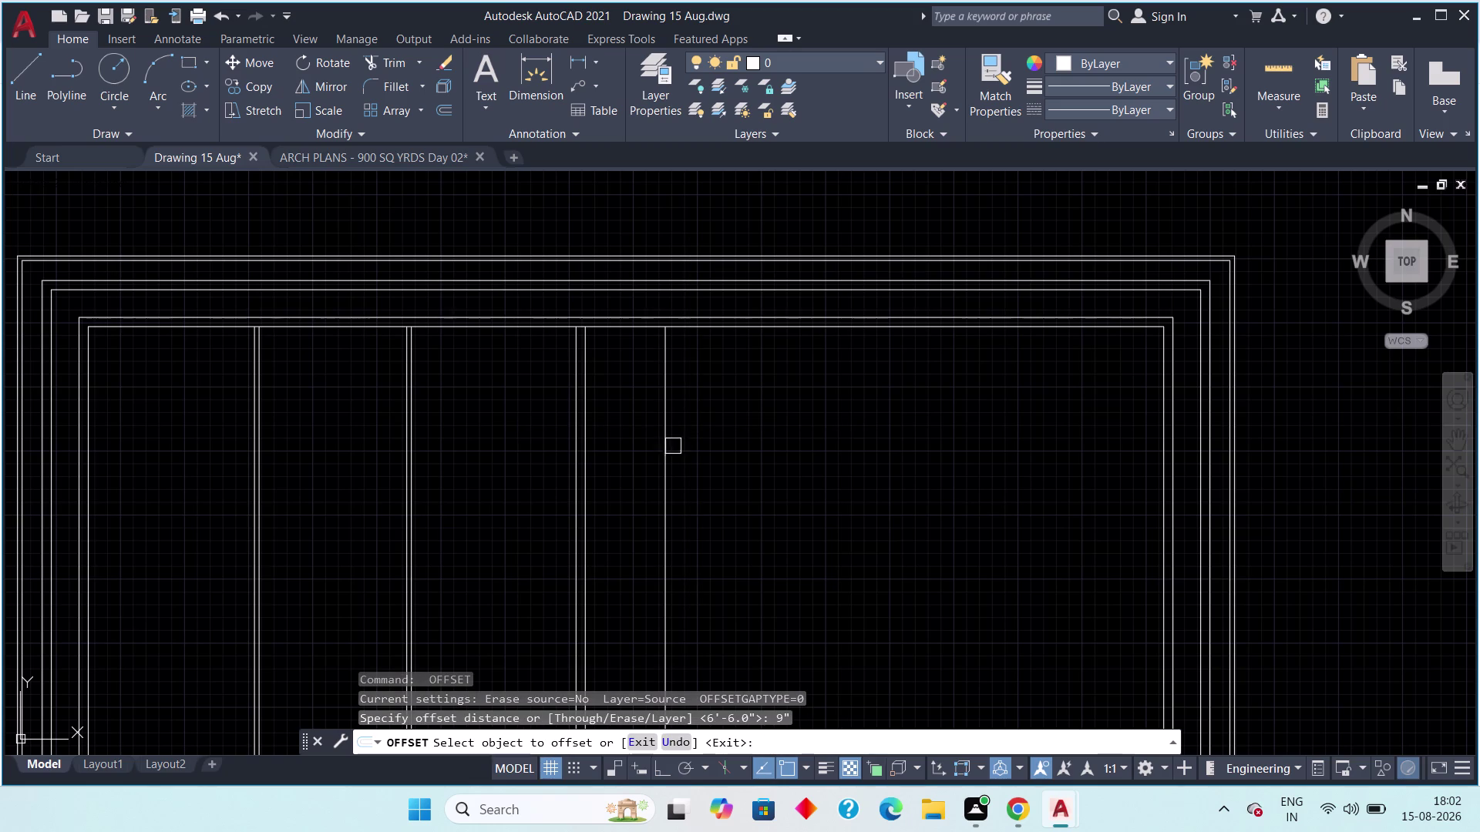
click(666, 458)
click(730, 457)
key(Escape)
key(Escape)
key(Escape)
key(Escape)
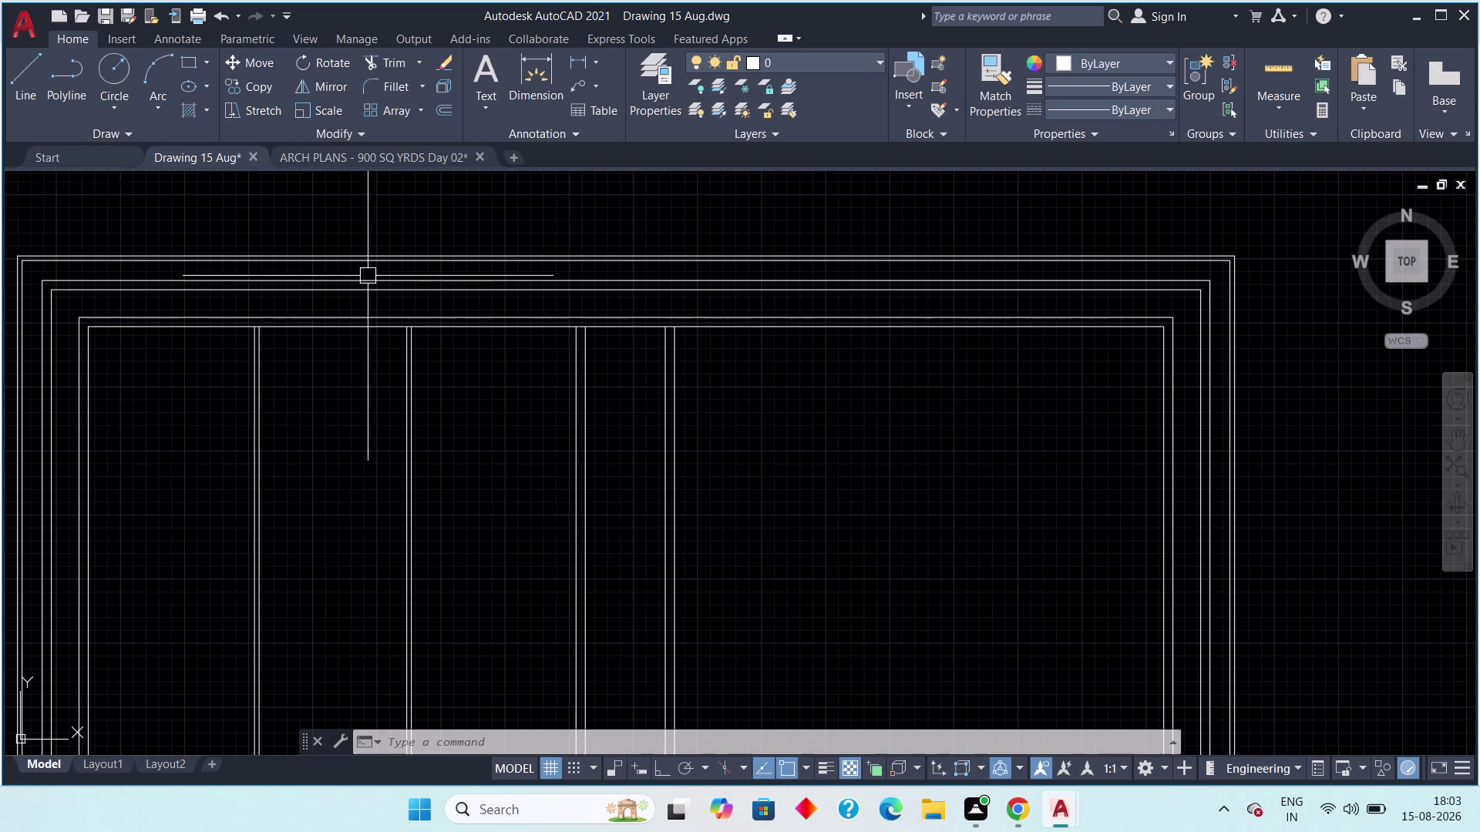
click(337, 150)
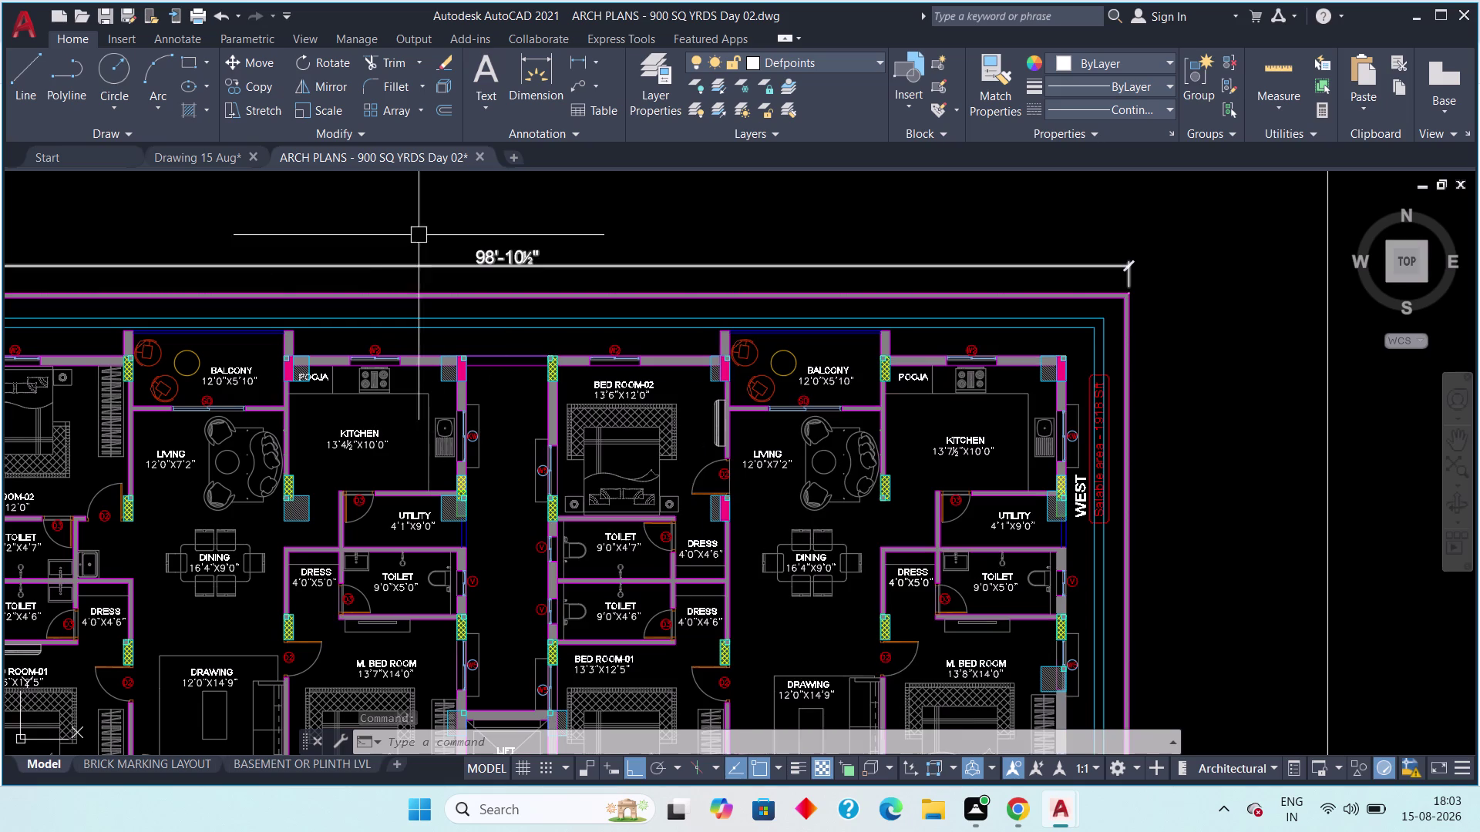
Compare Drawing 15 Aug against the ARCH PLANS reference once more.
click(193, 152)
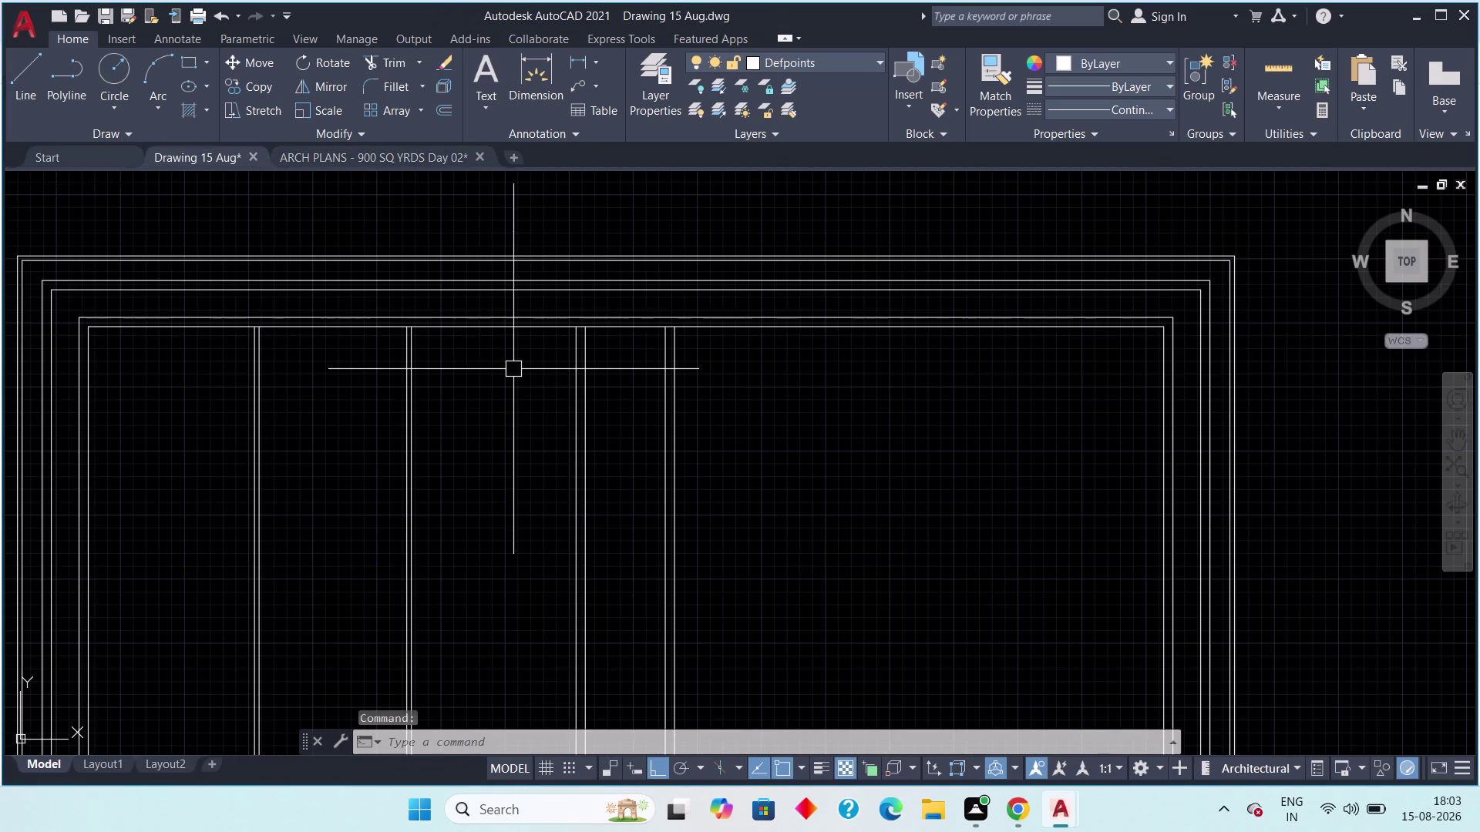
click(358, 153)
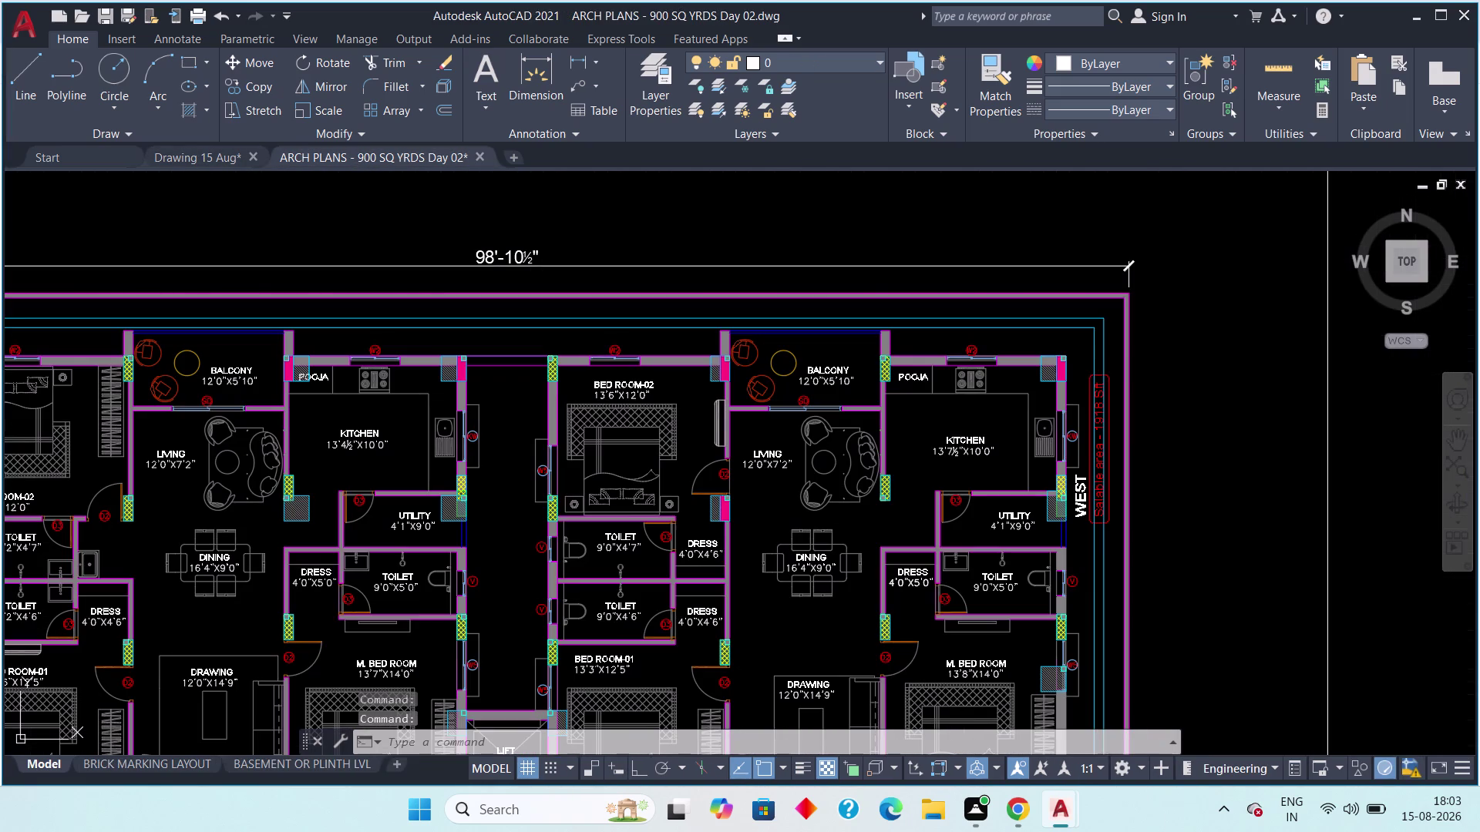
scroll(up, 3)
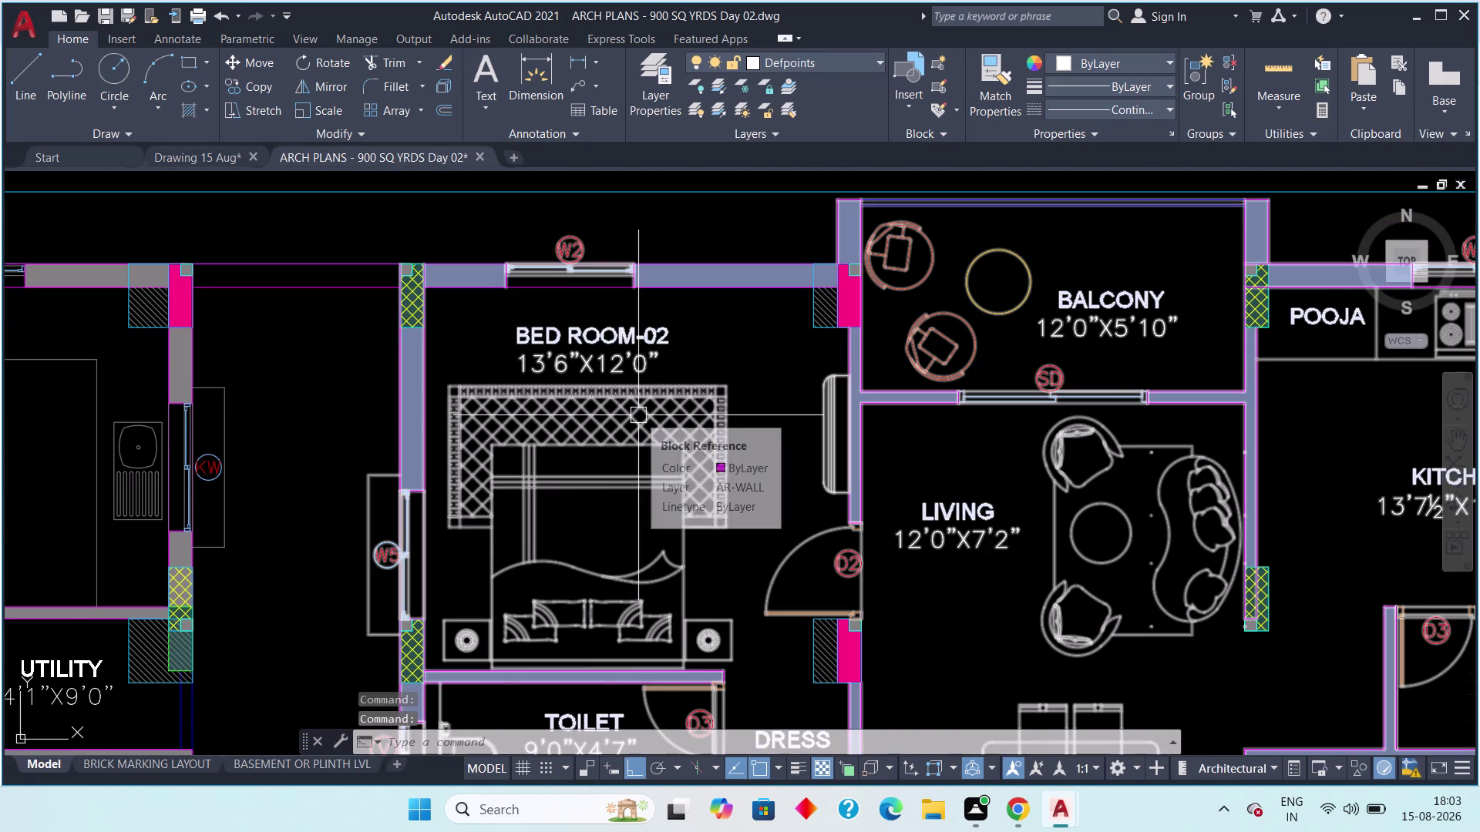
scroll(down, 3)
click(183, 159)
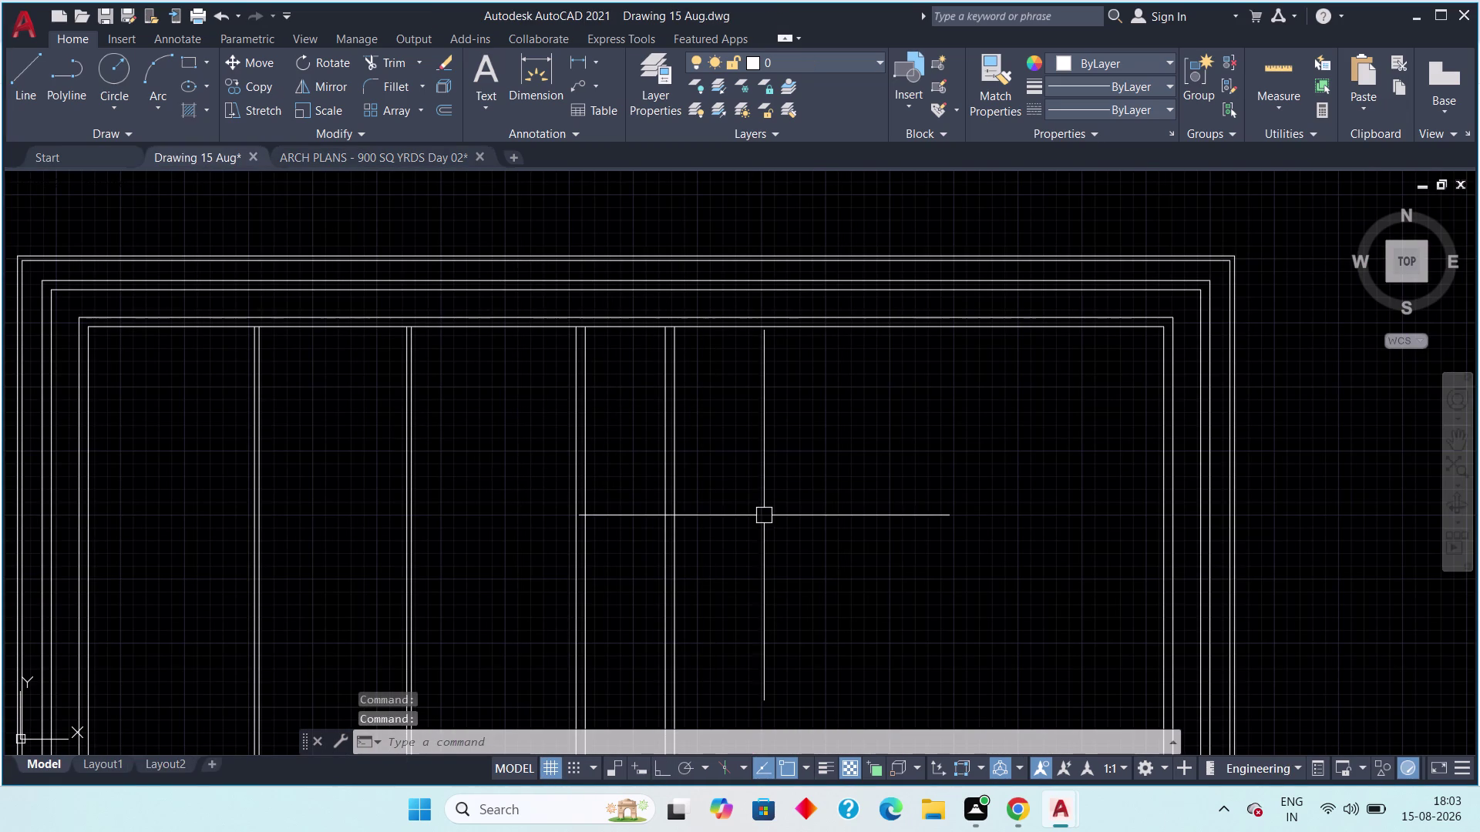
Offset the vertical wall line 13'6" to the right, then check ARCH PLANS.
key(Escape)
key(Escape)
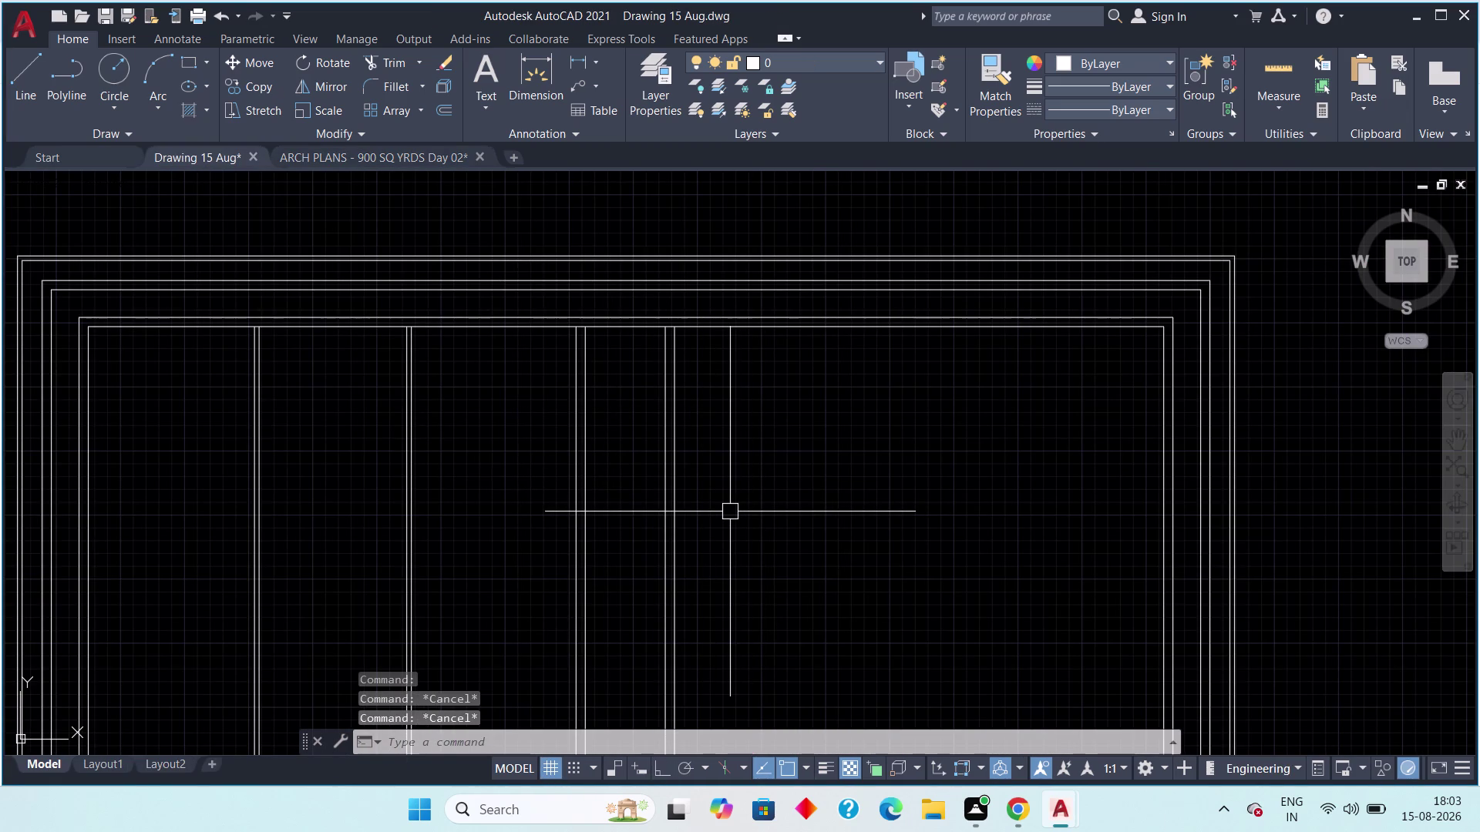
text(of)
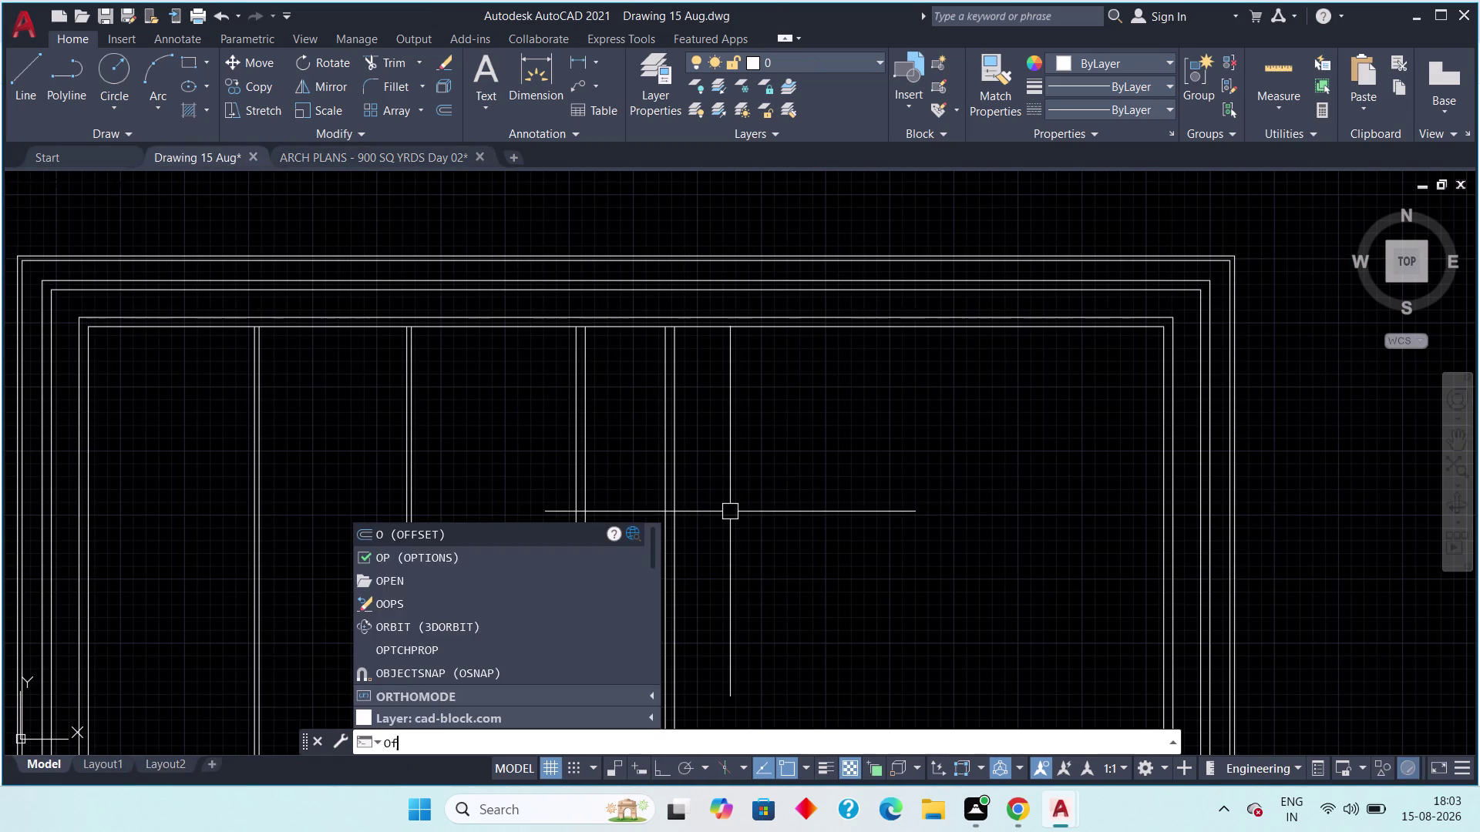
text(f)
key(space)
text(13)
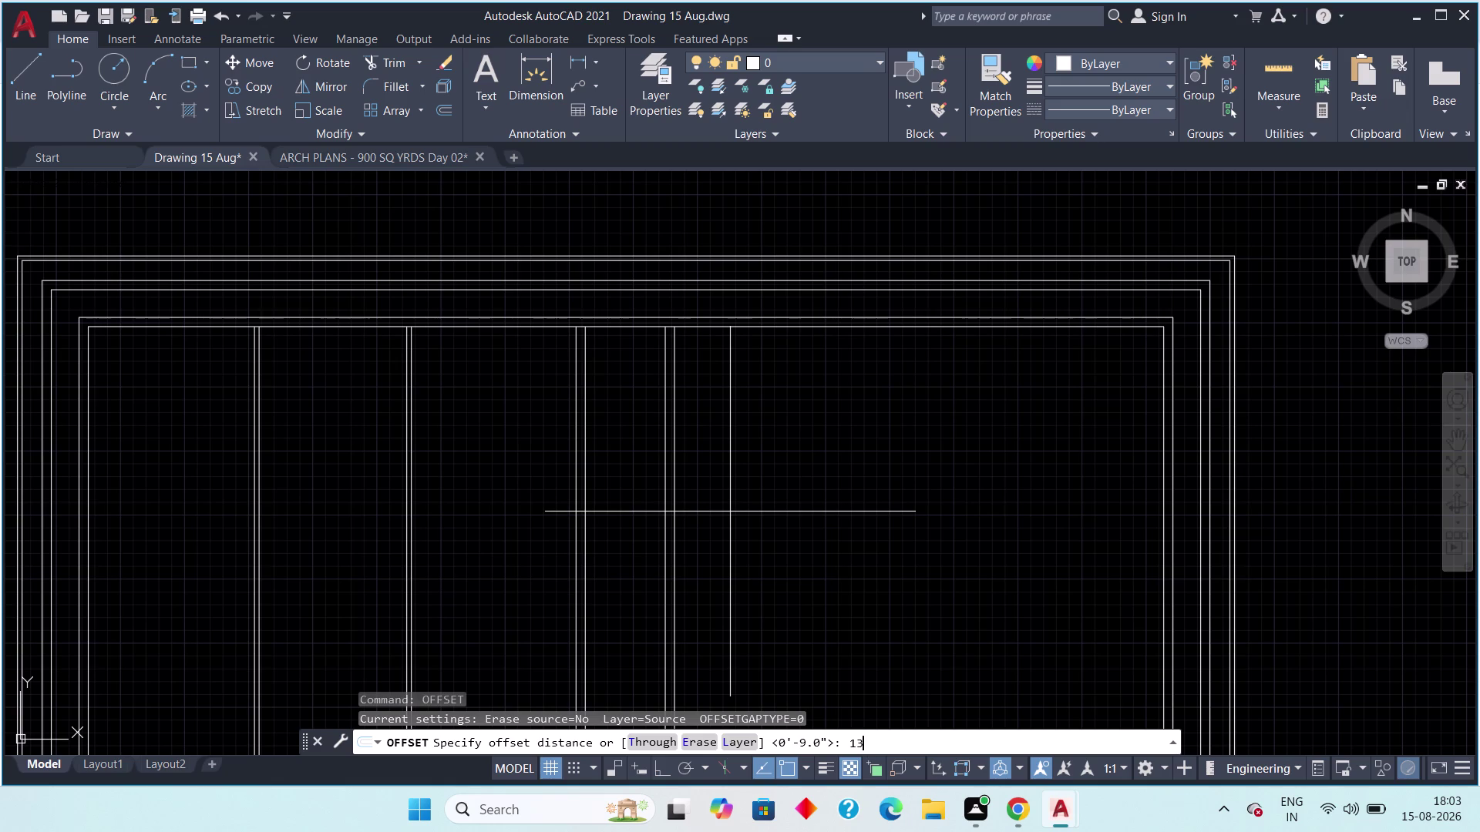
text('6)
text(")
key(space)
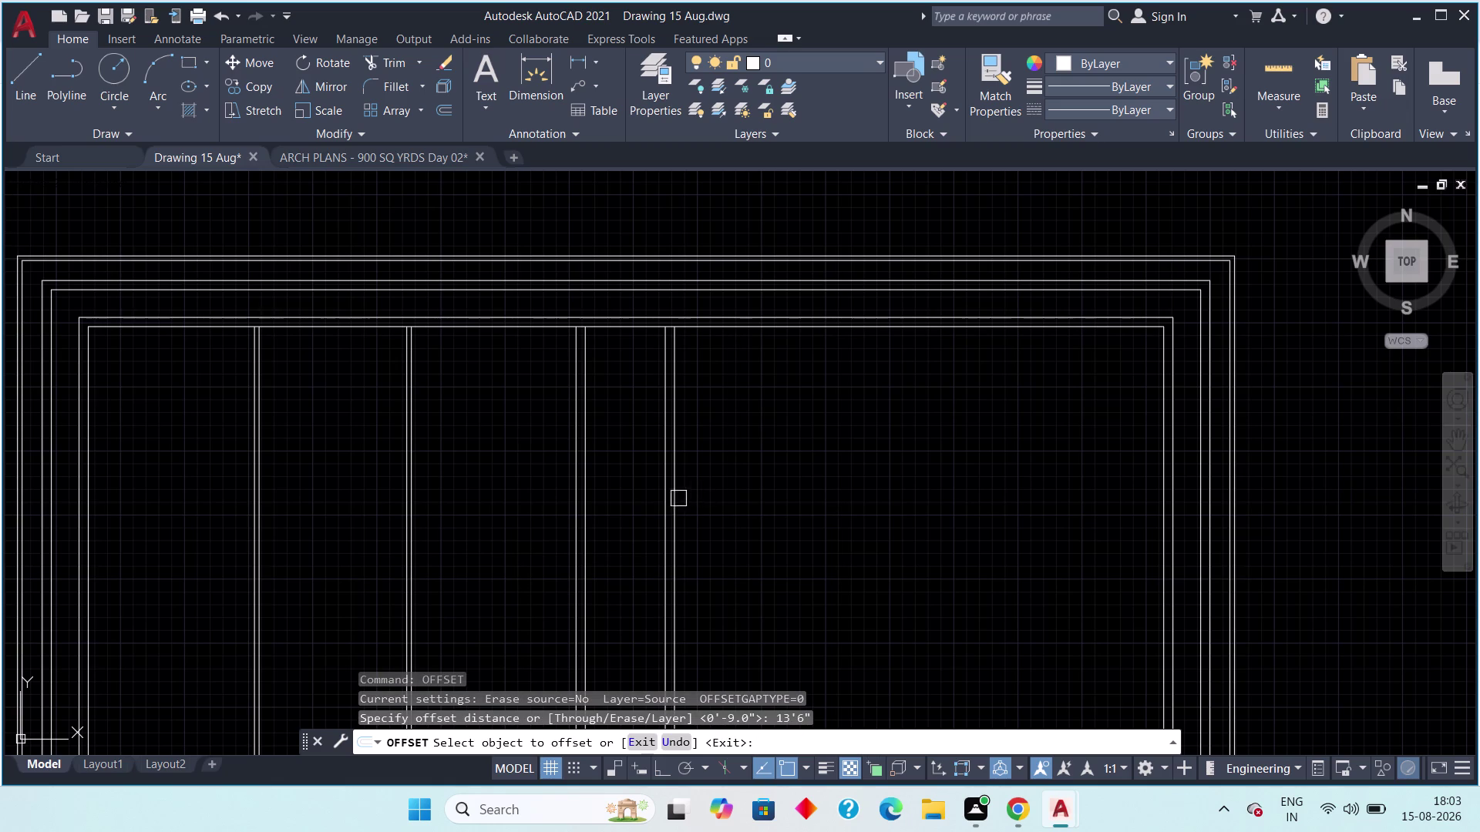
click(677, 500)
click(778, 475)
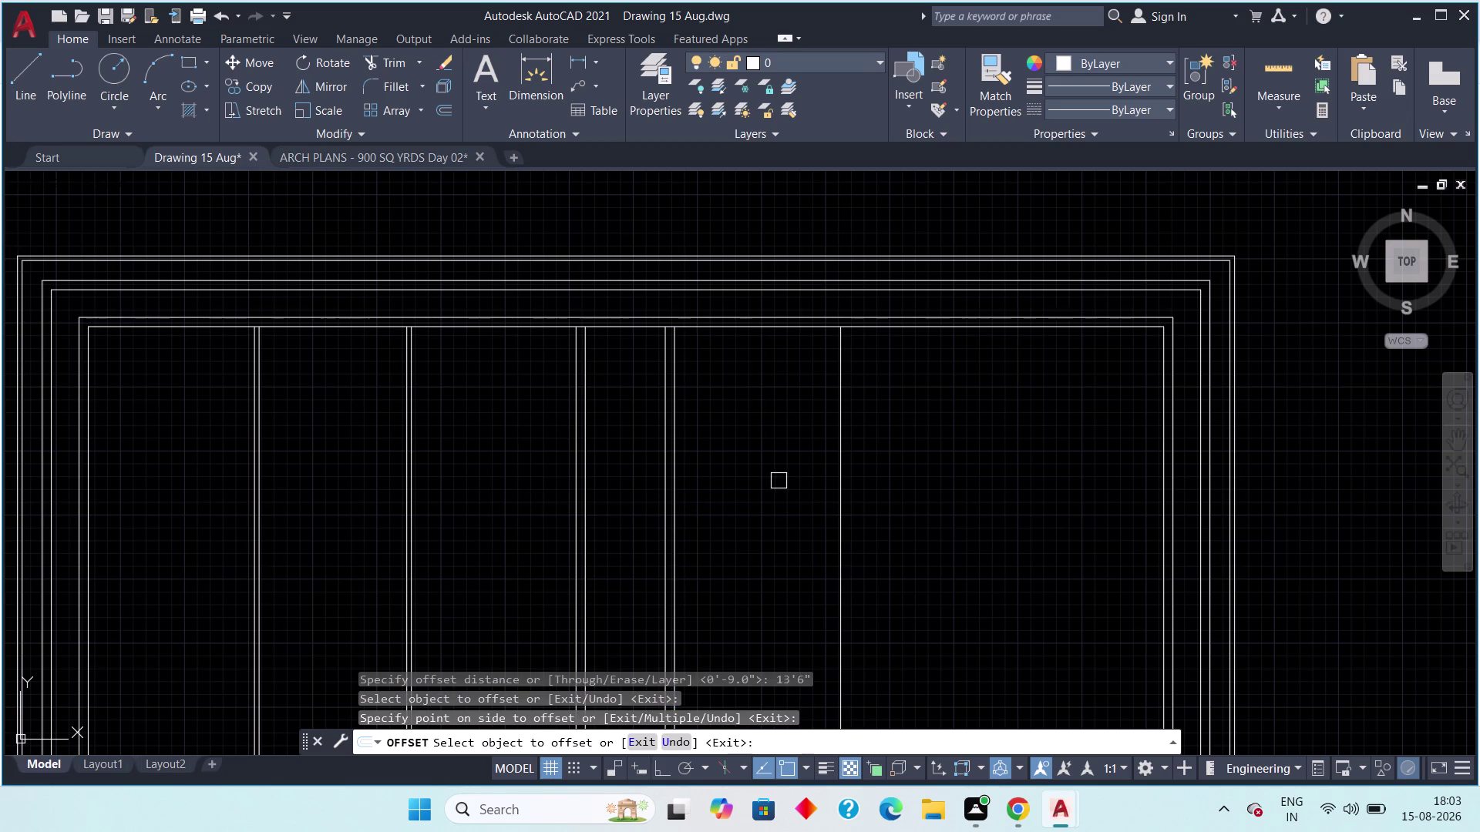
key(Escape)
click(379, 142)
click(377, 152)
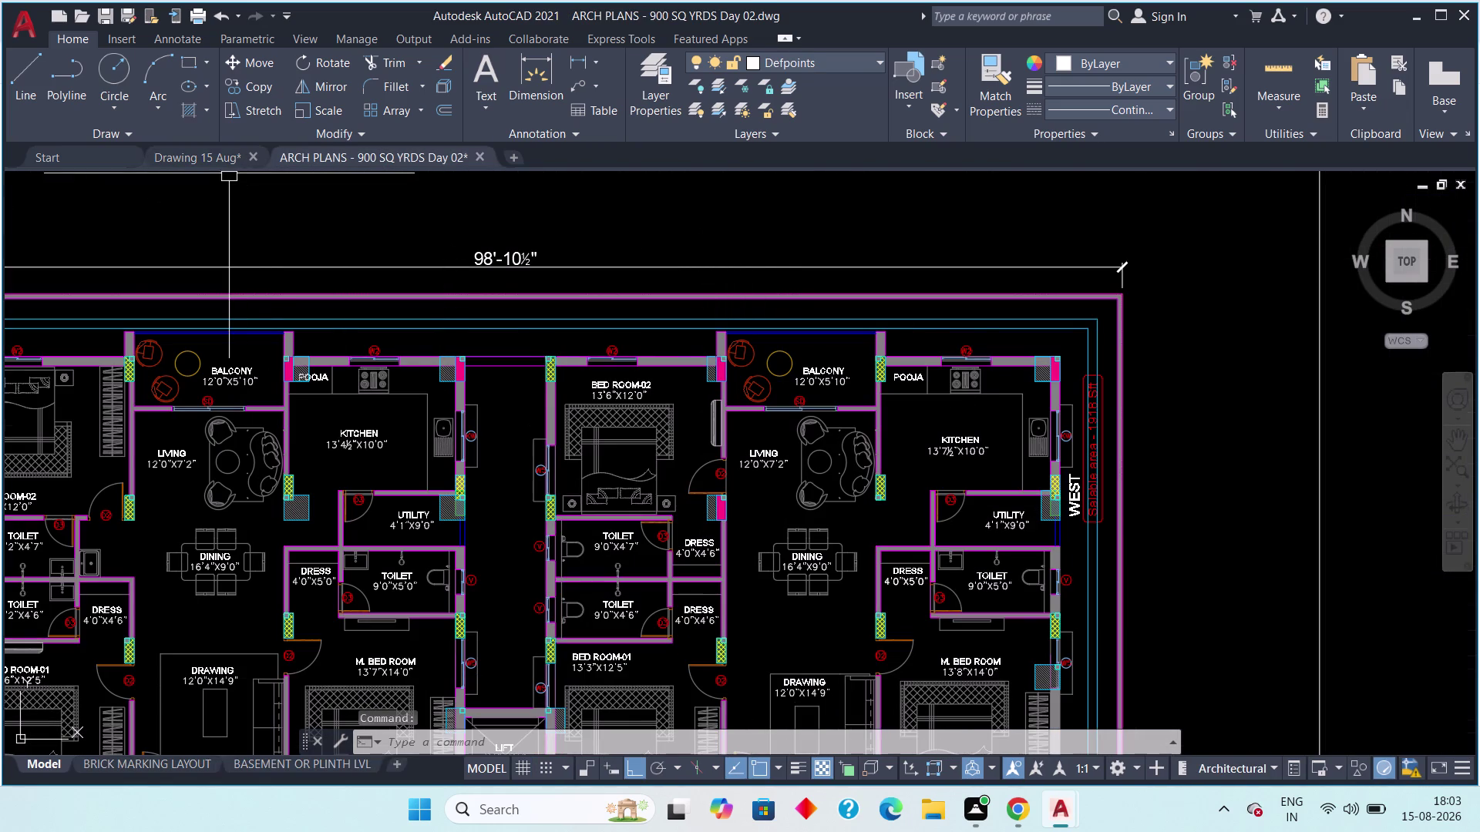
Offset the new wall line 4.5" to the right for its second face.
click(201, 153)
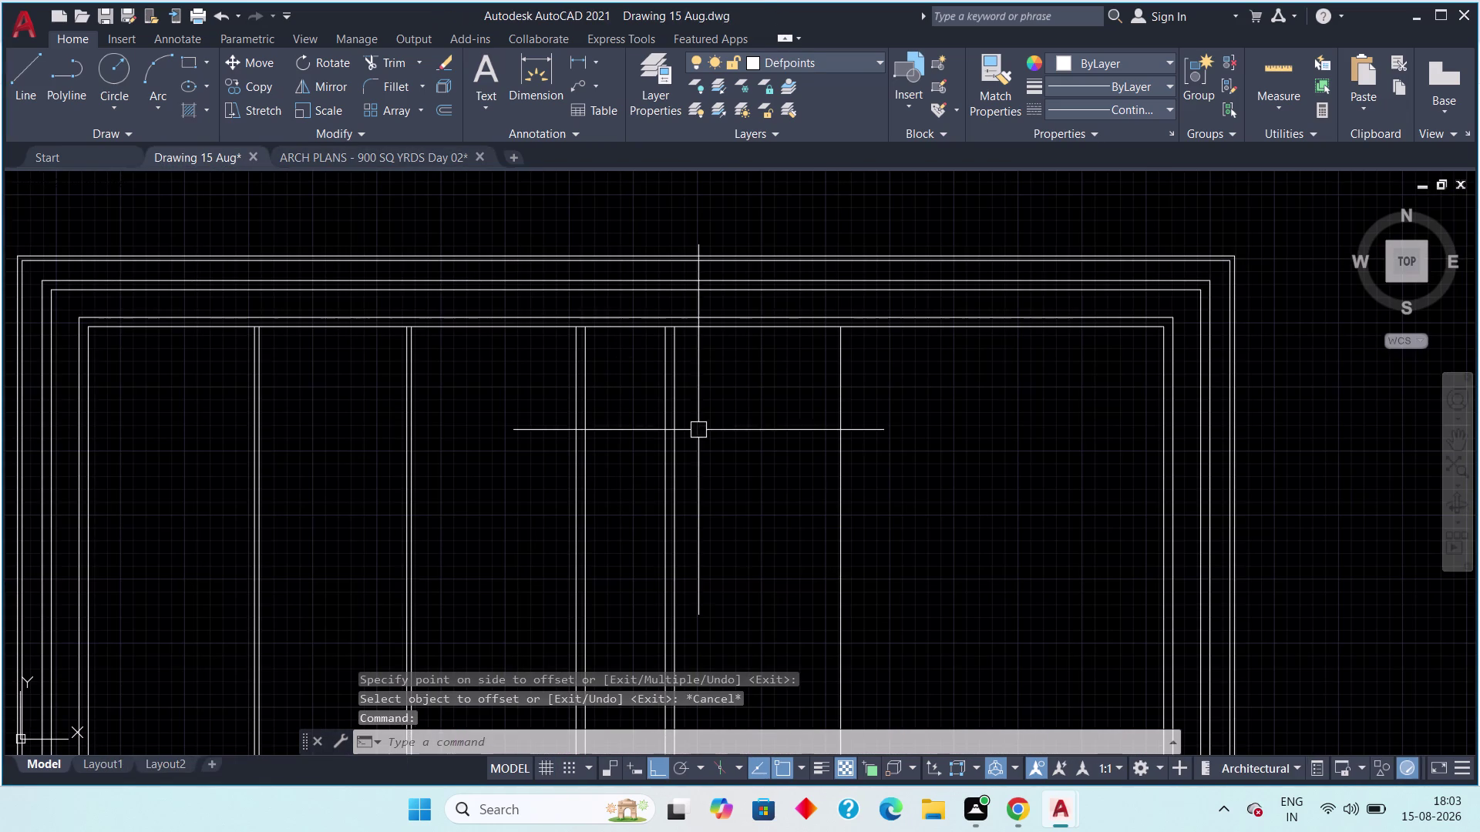
key(Escape)
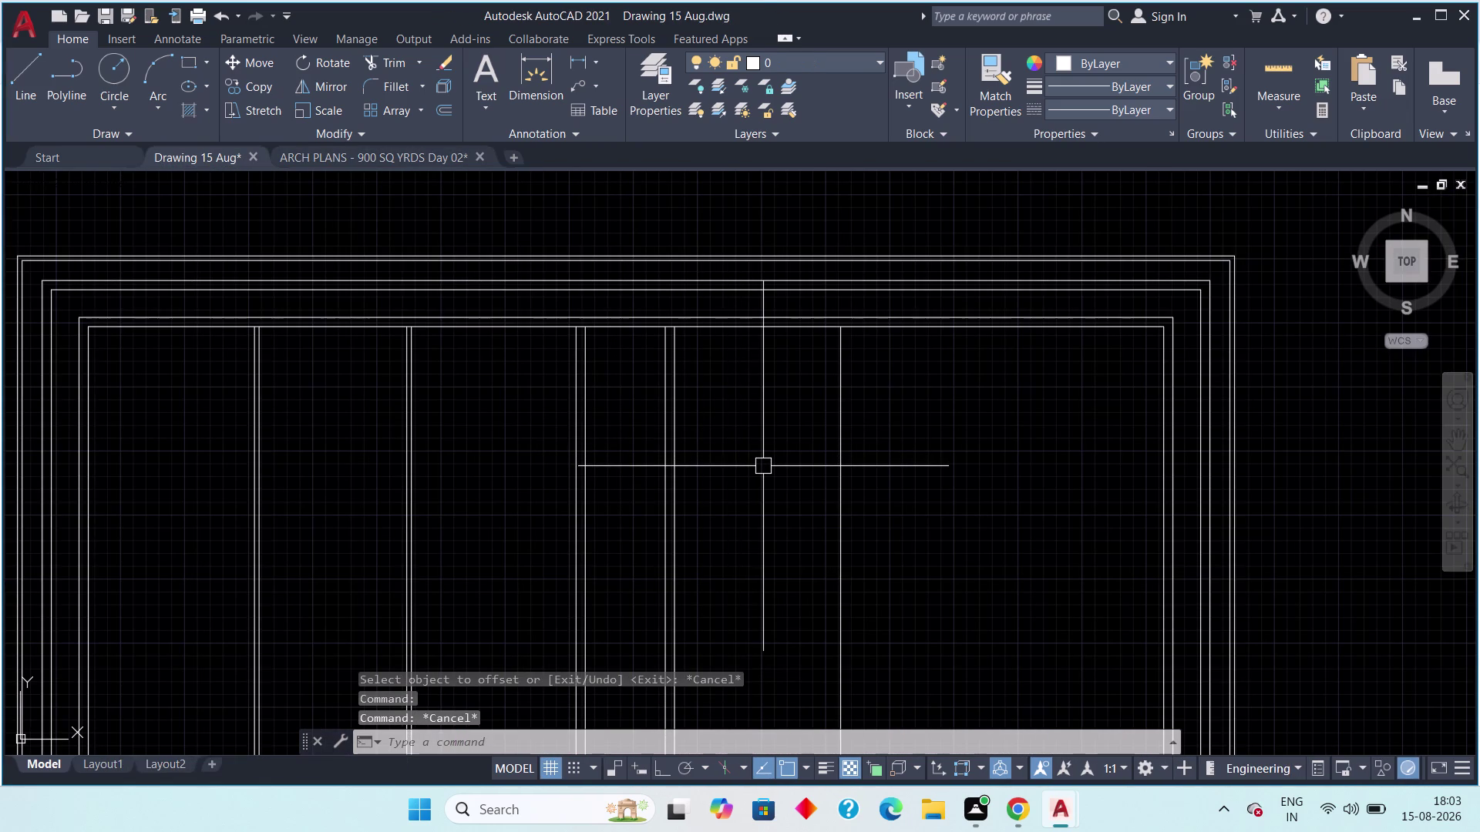
key(o)
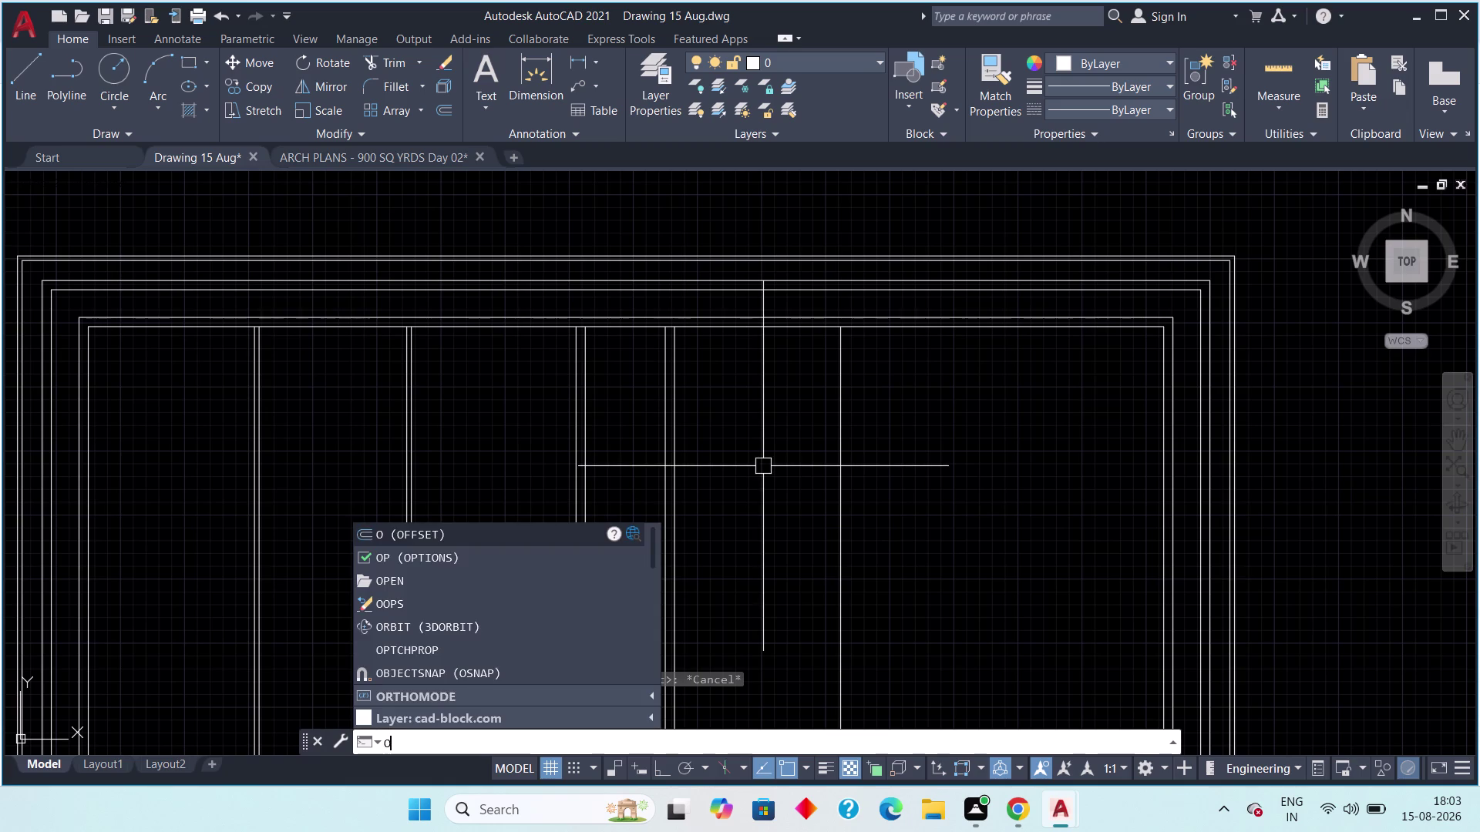
text(ff)
key(space)
text(4.)
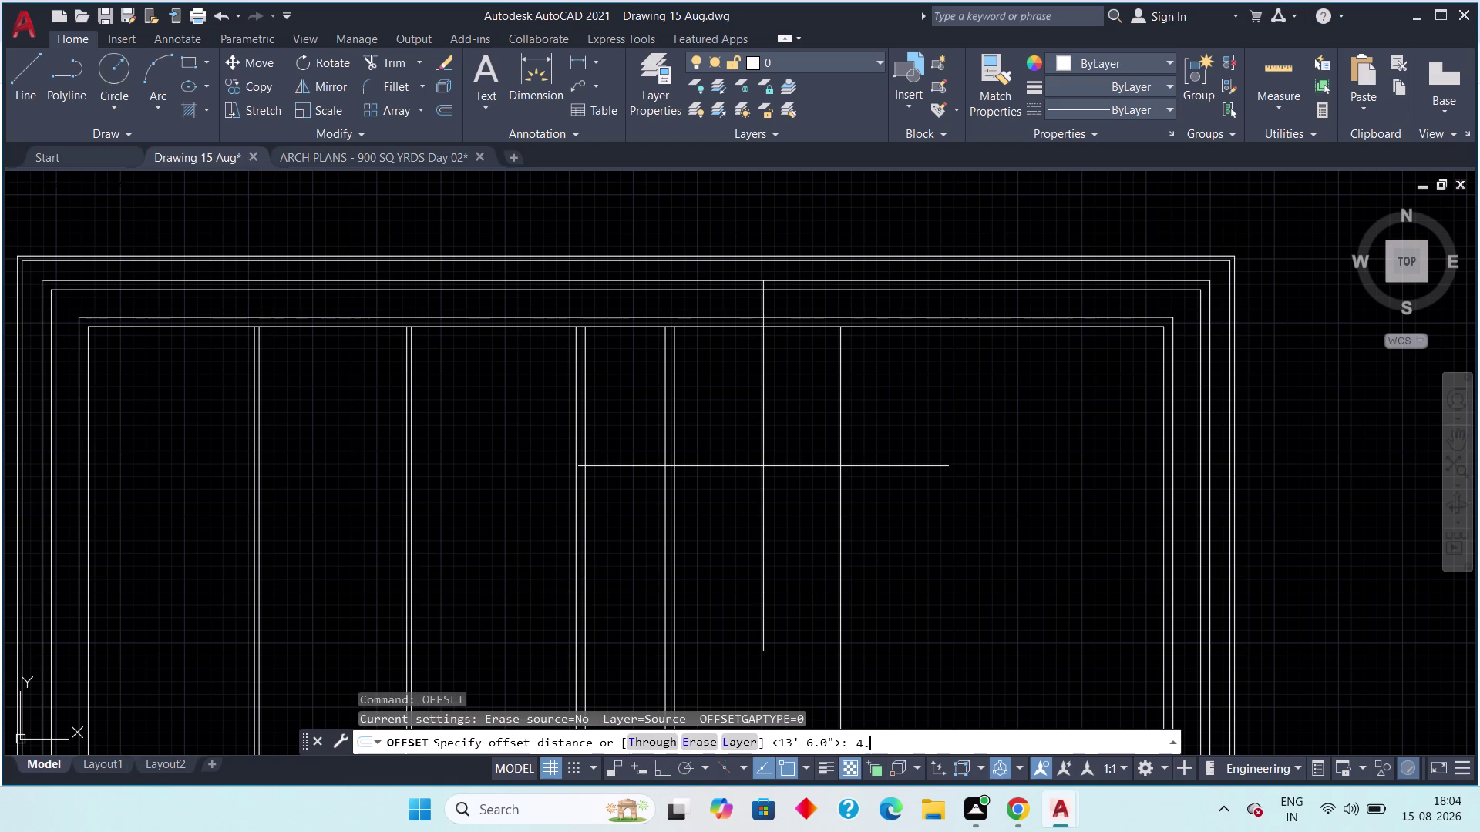
text(5")
key(space)
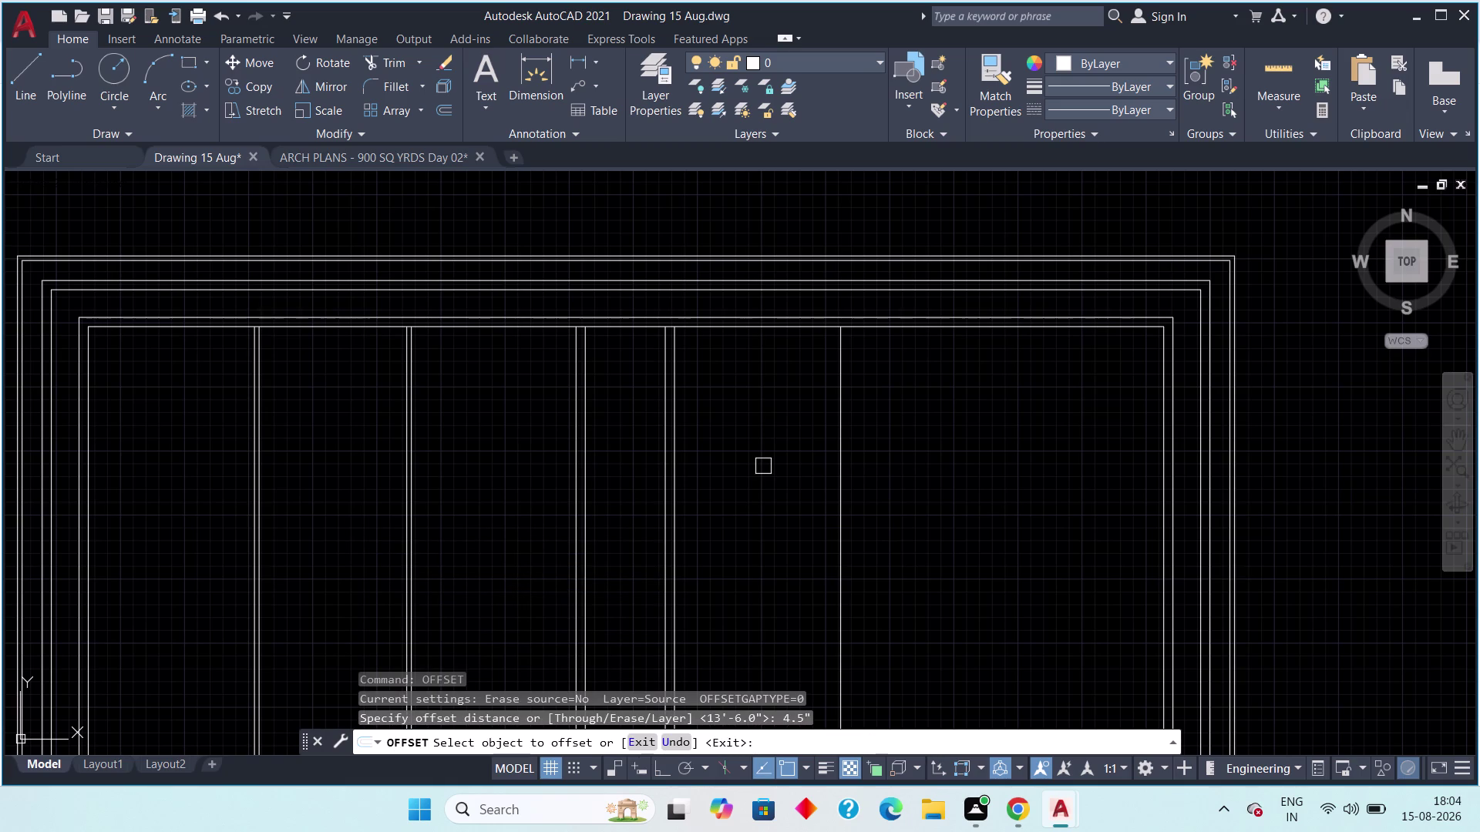
click(840, 421)
click(880, 421)
key(Escape)
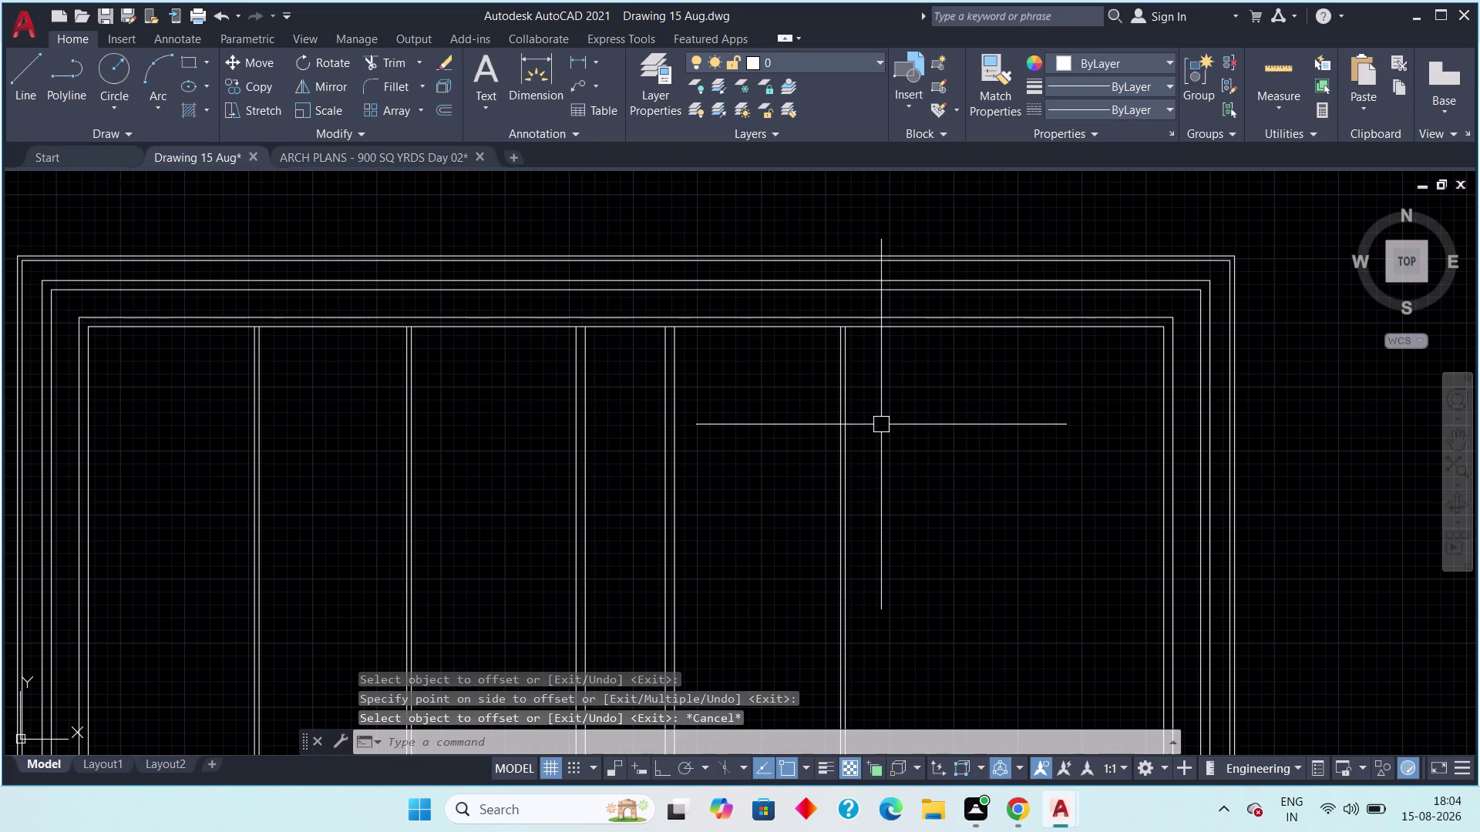
click(345, 155)
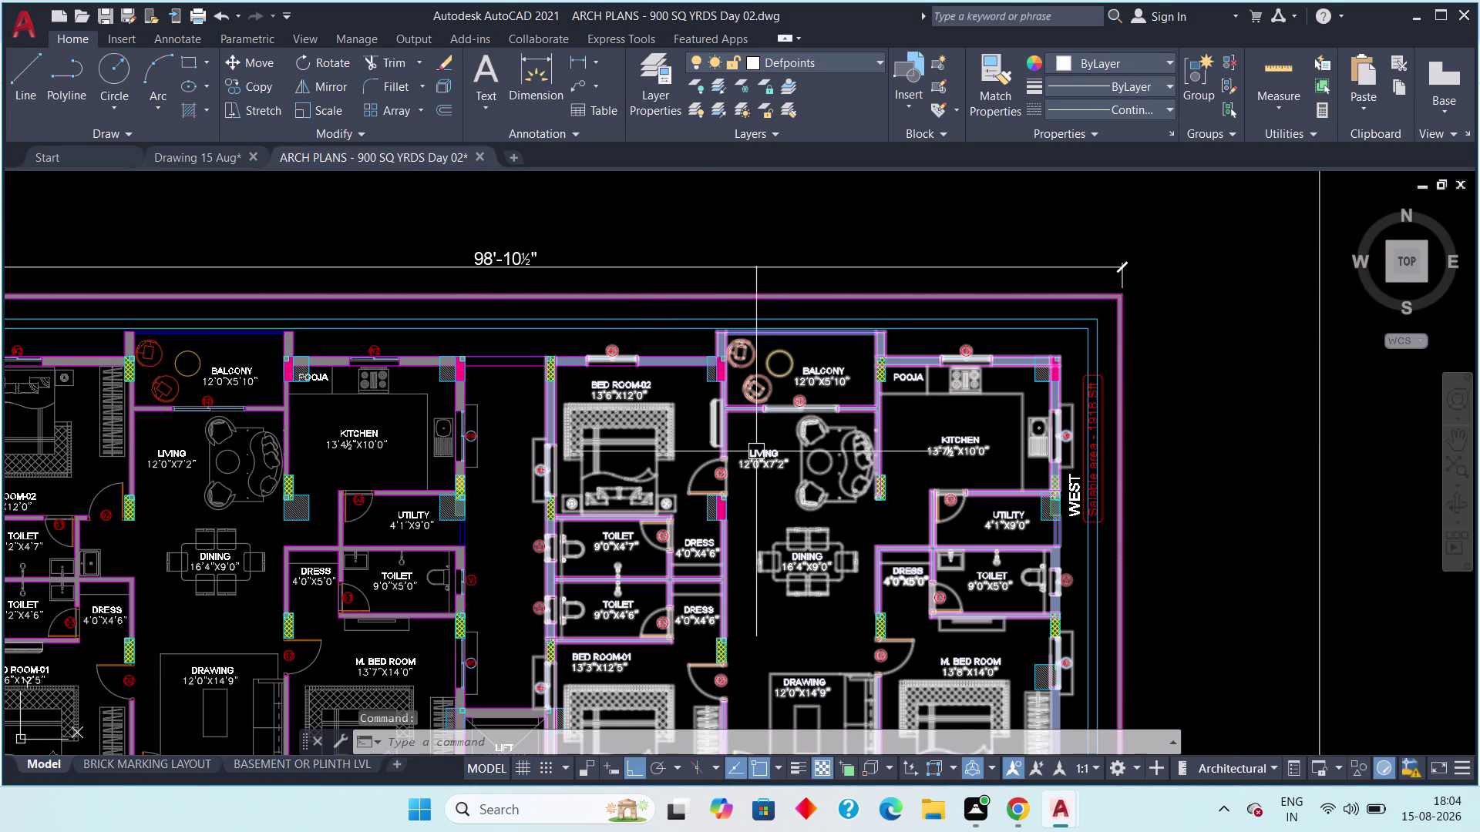
Zoom over the ARCH PLANS reference, then pan to the top walls in Drawing 15 Aug.
scroll(up, 3)
scroll(down, 3)
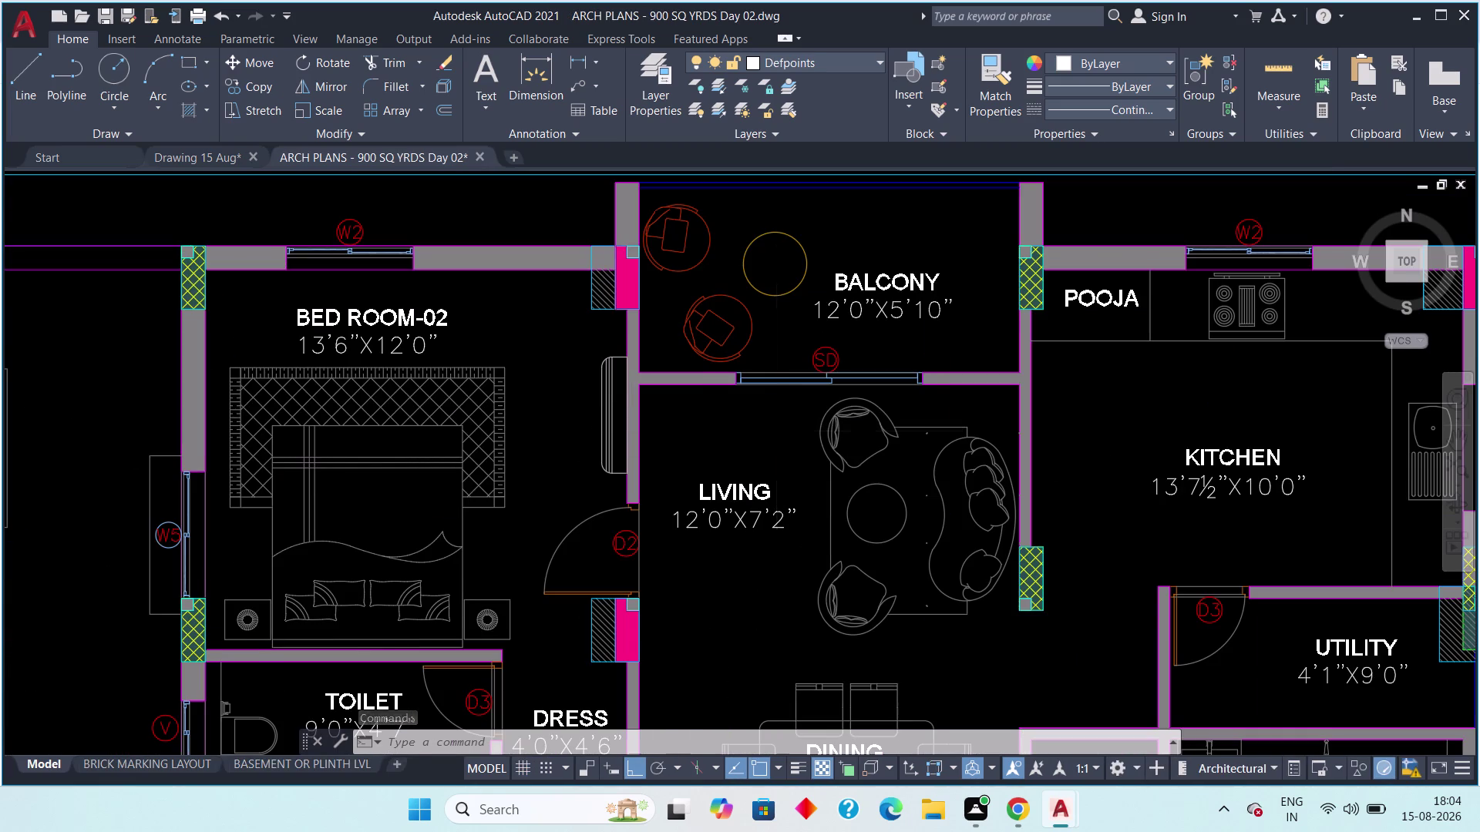
scroll(up, 3)
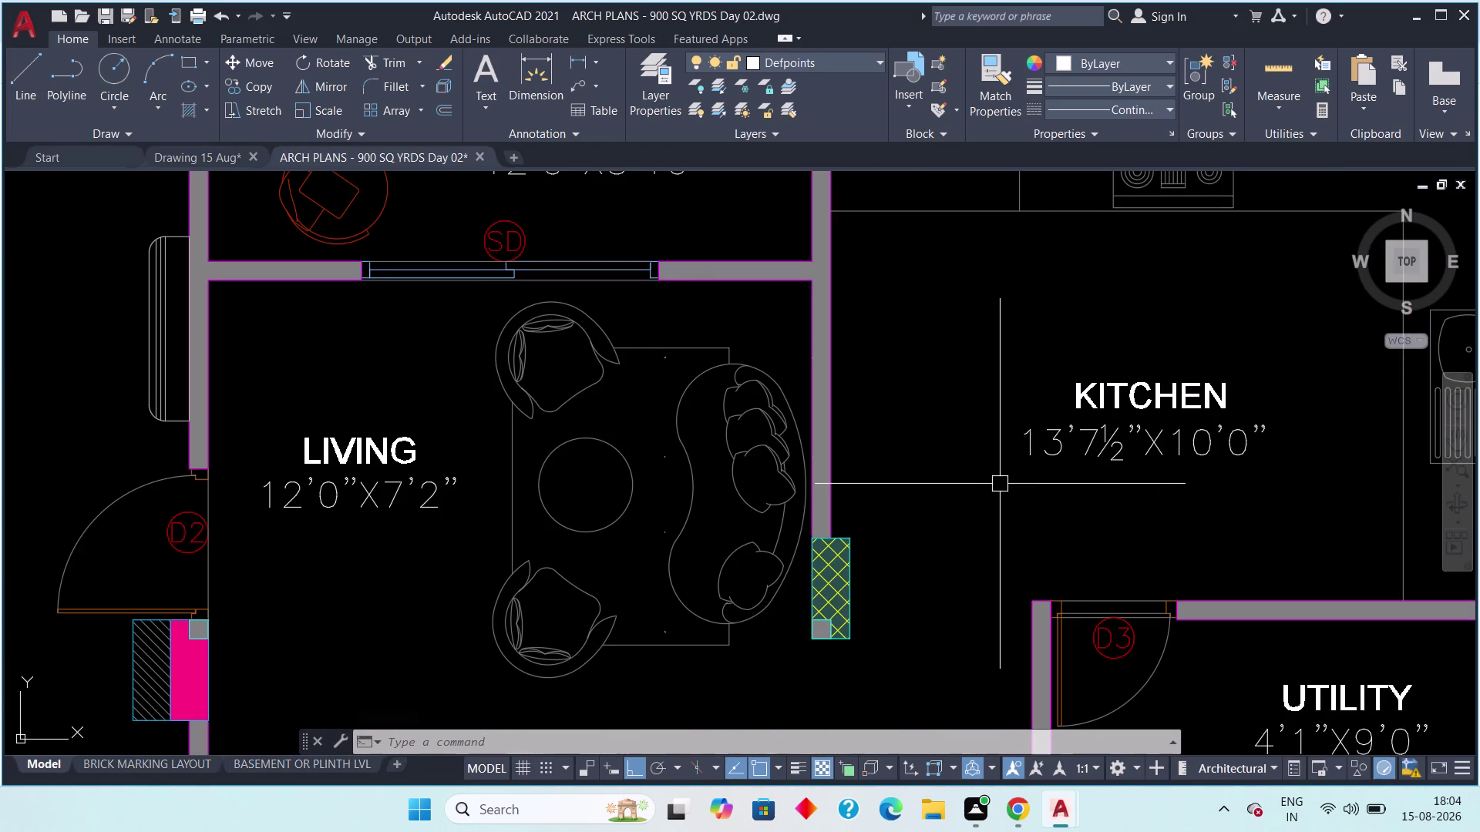
scroll(down, 3)
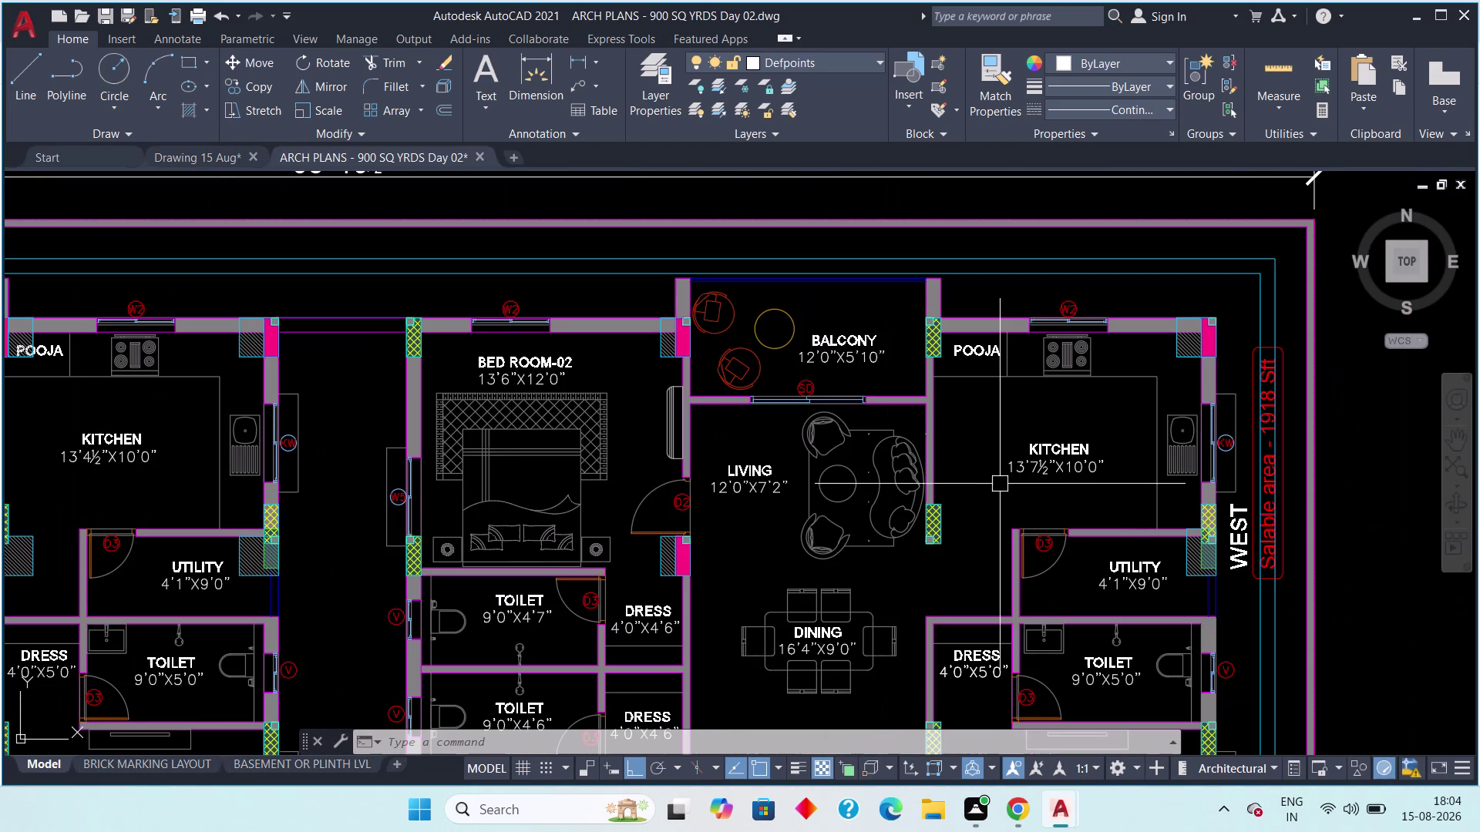
click(198, 156)
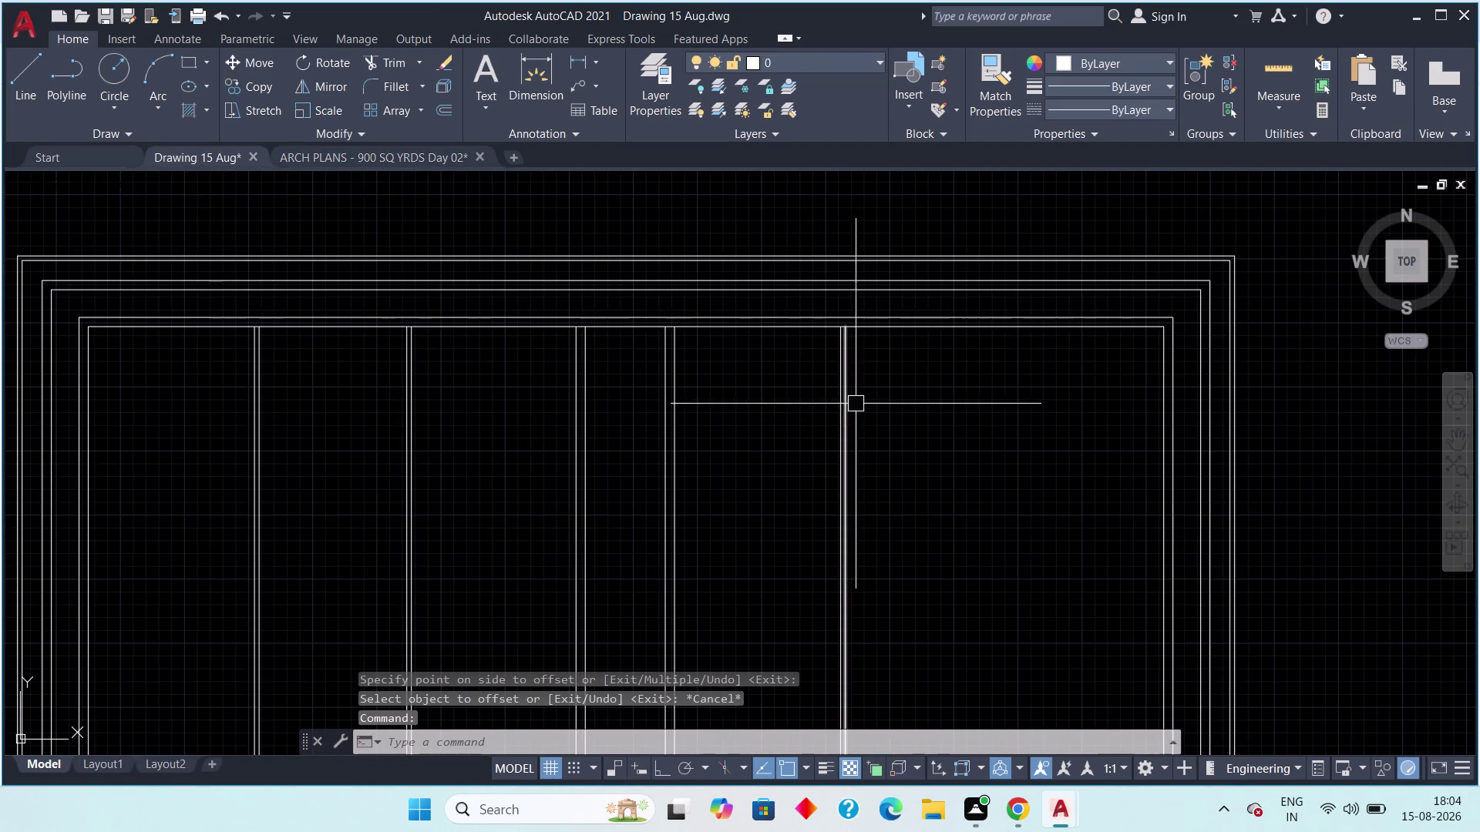
scroll(up, 3)
middle_drag(861, 411, 826, 426)
Start and cancel an offset, recheck ARCH PLANS, and return to Drawing 15 Aug.
key(Escape)
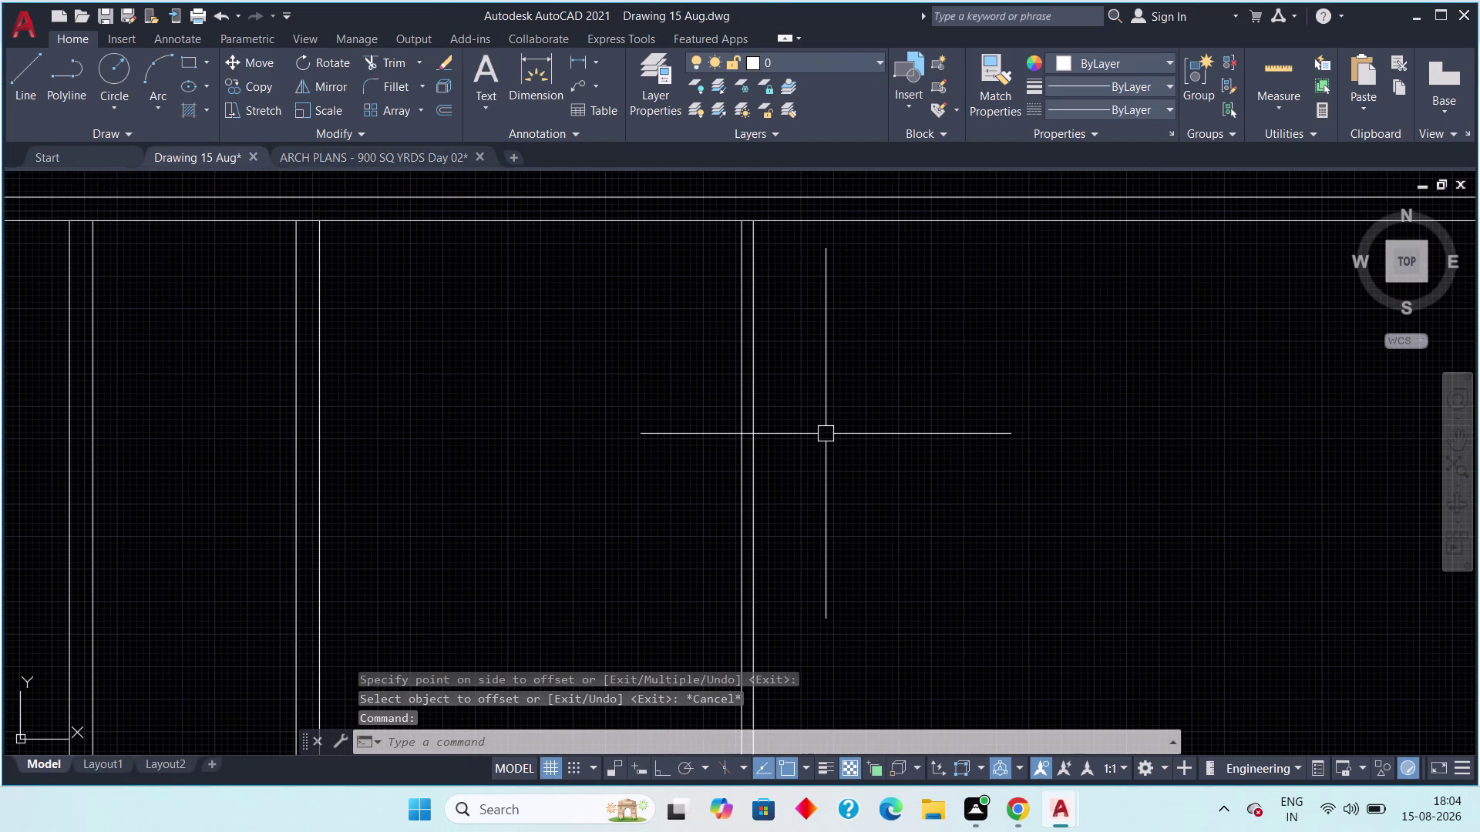
key(Escape)
text(of)
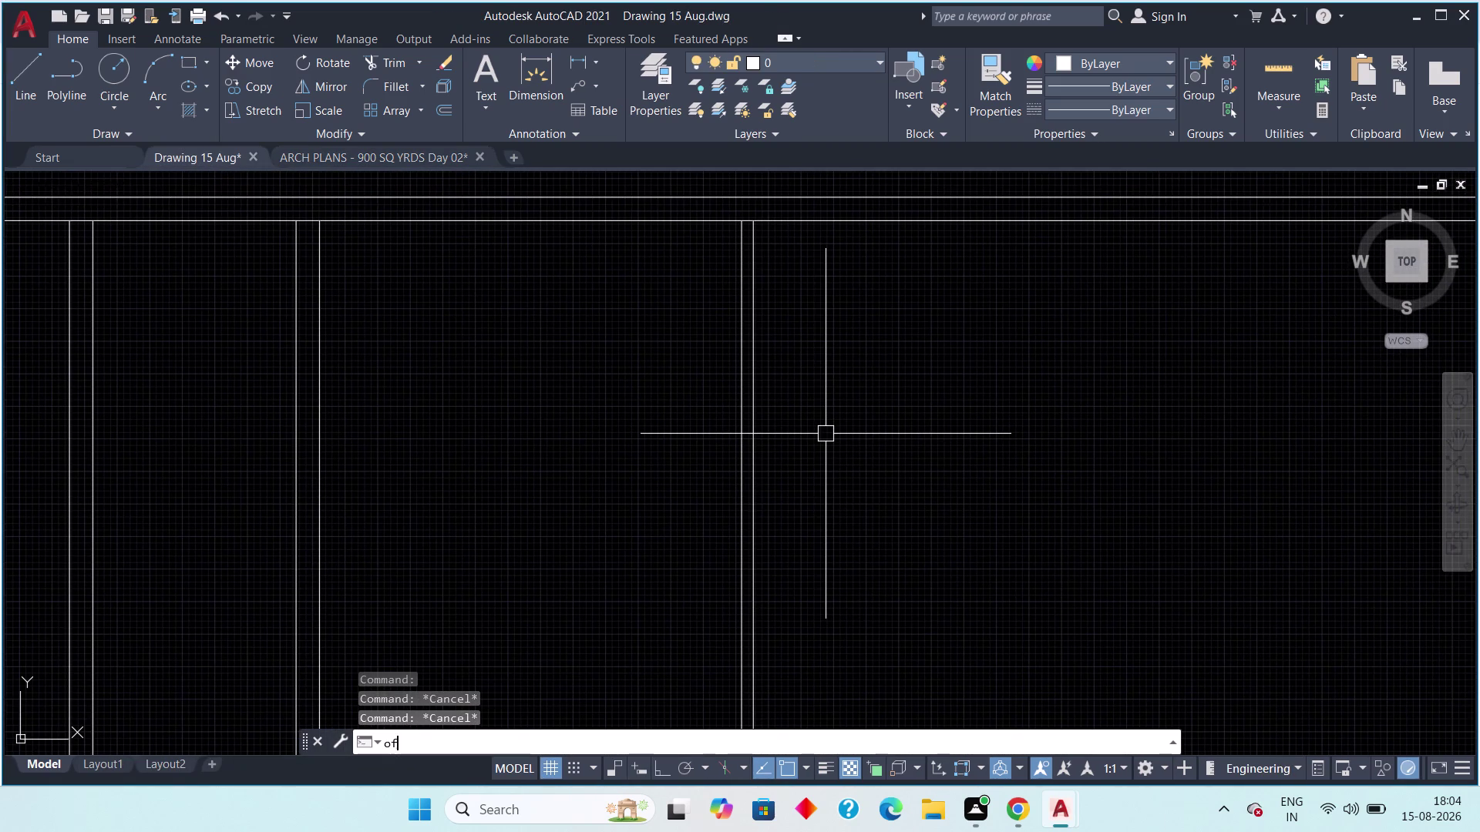
text(f)
key(space)
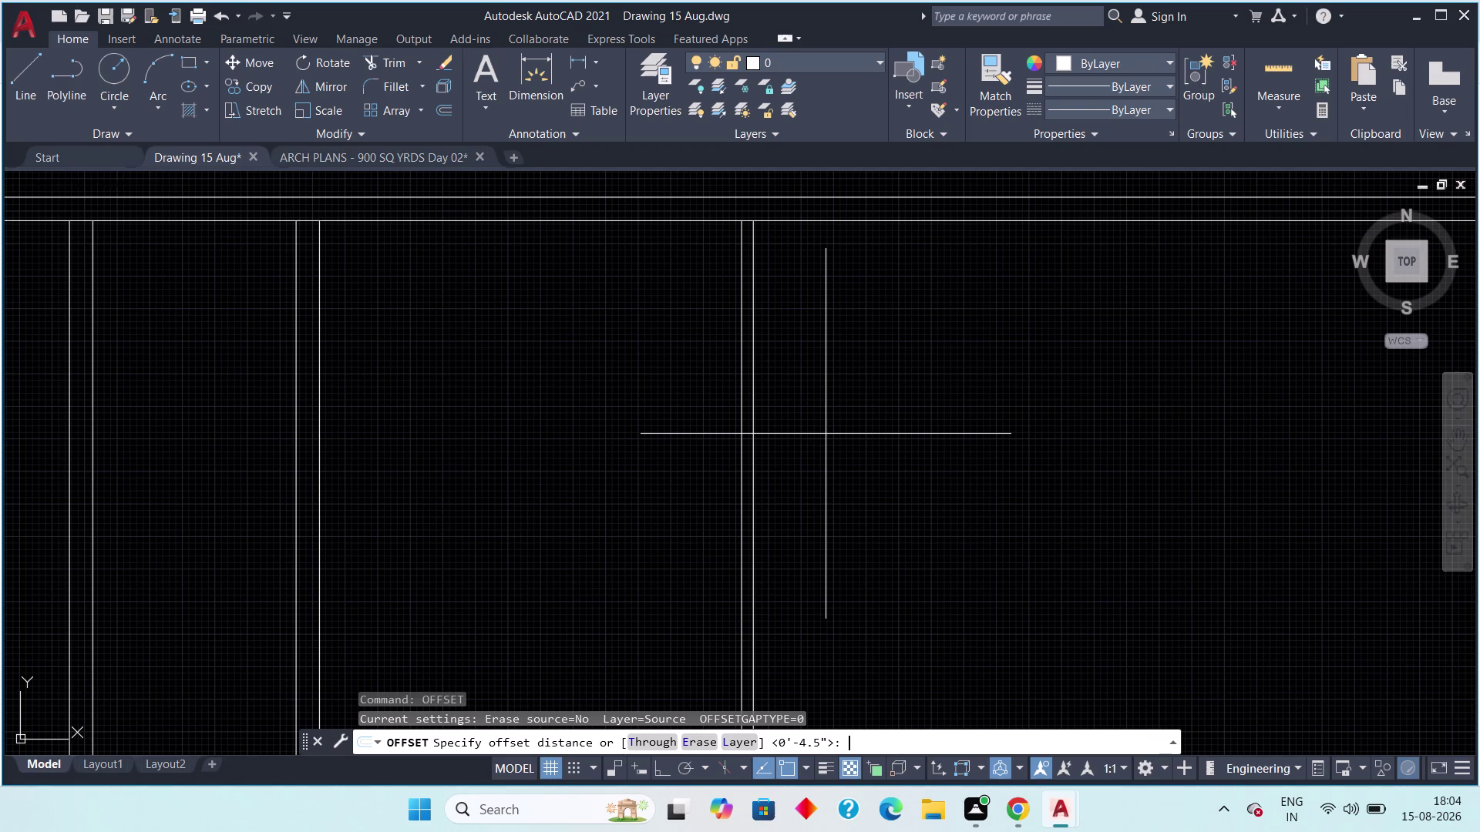
key(Escape)
key(Escape)
click(348, 156)
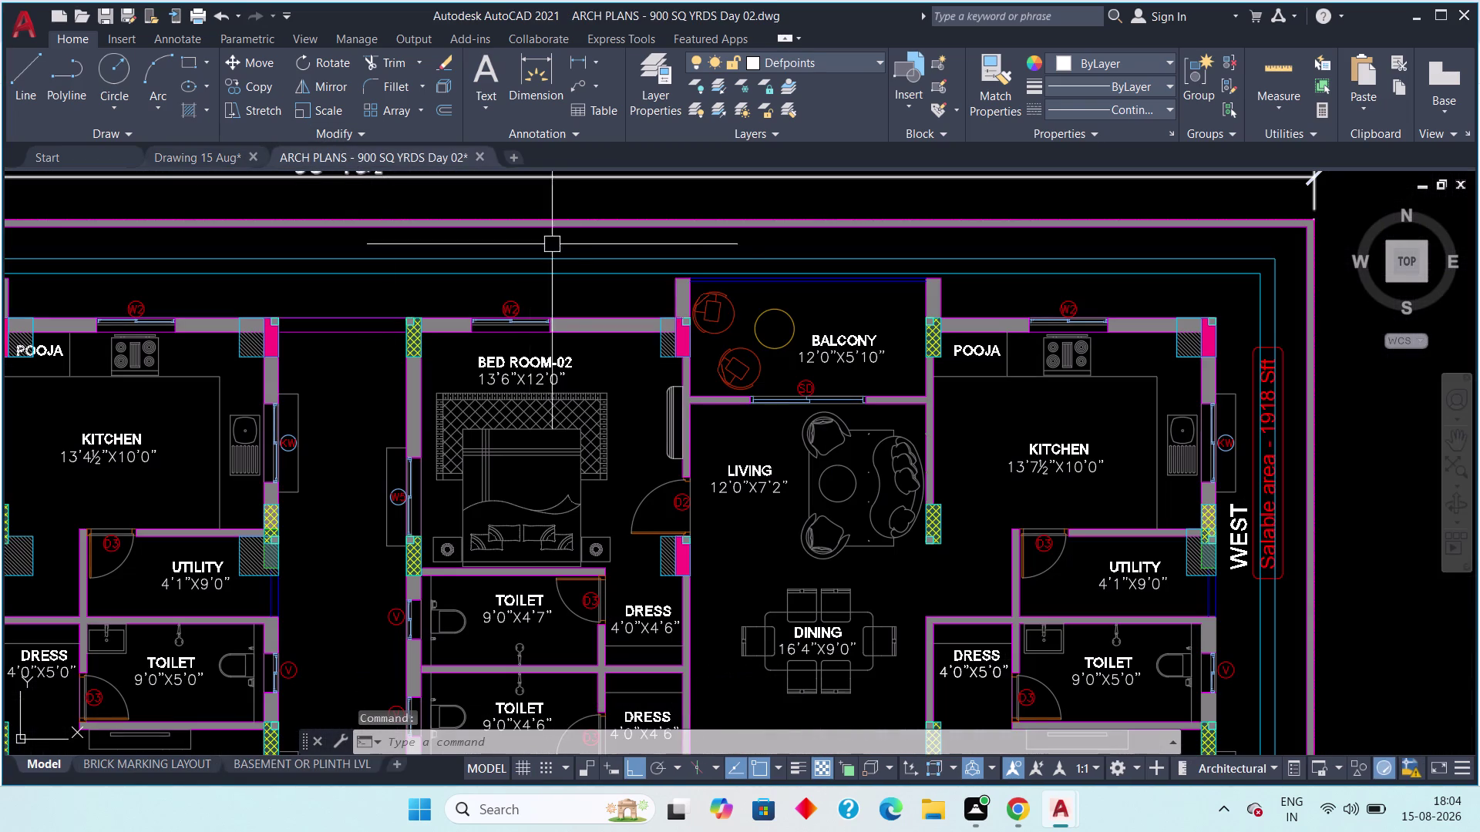
click(341, 152)
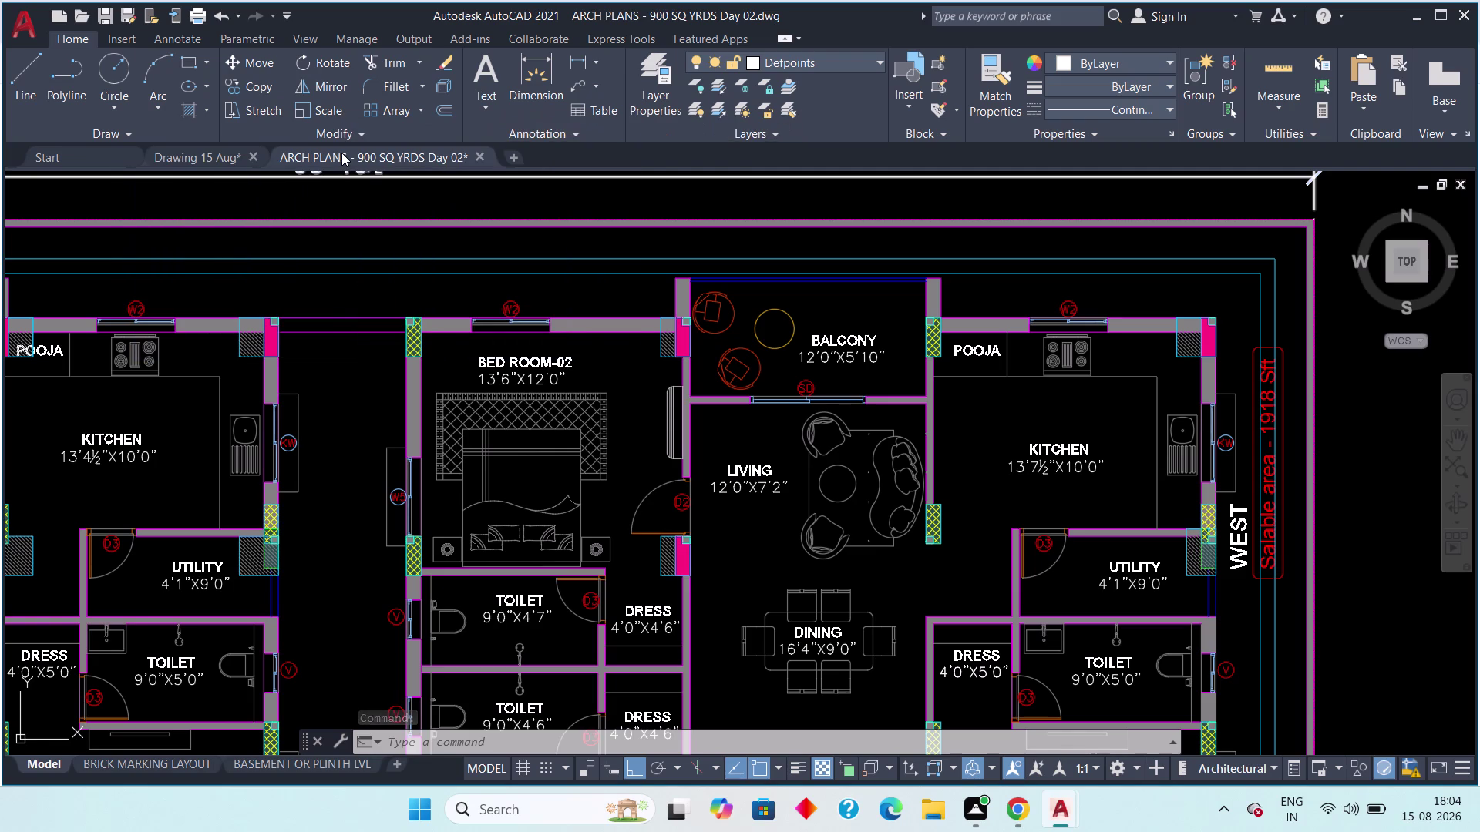
click(342, 151)
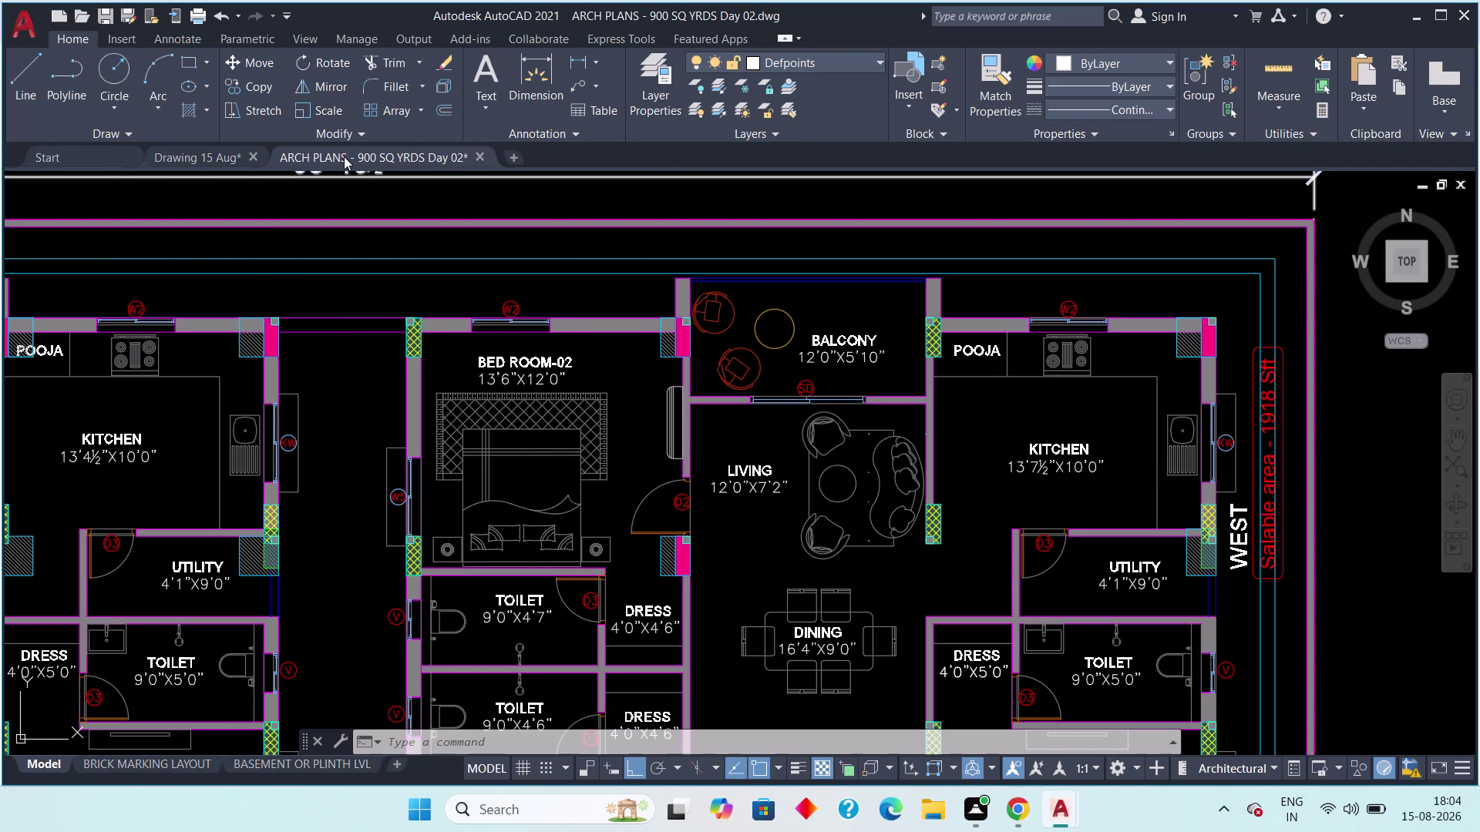
click(206, 157)
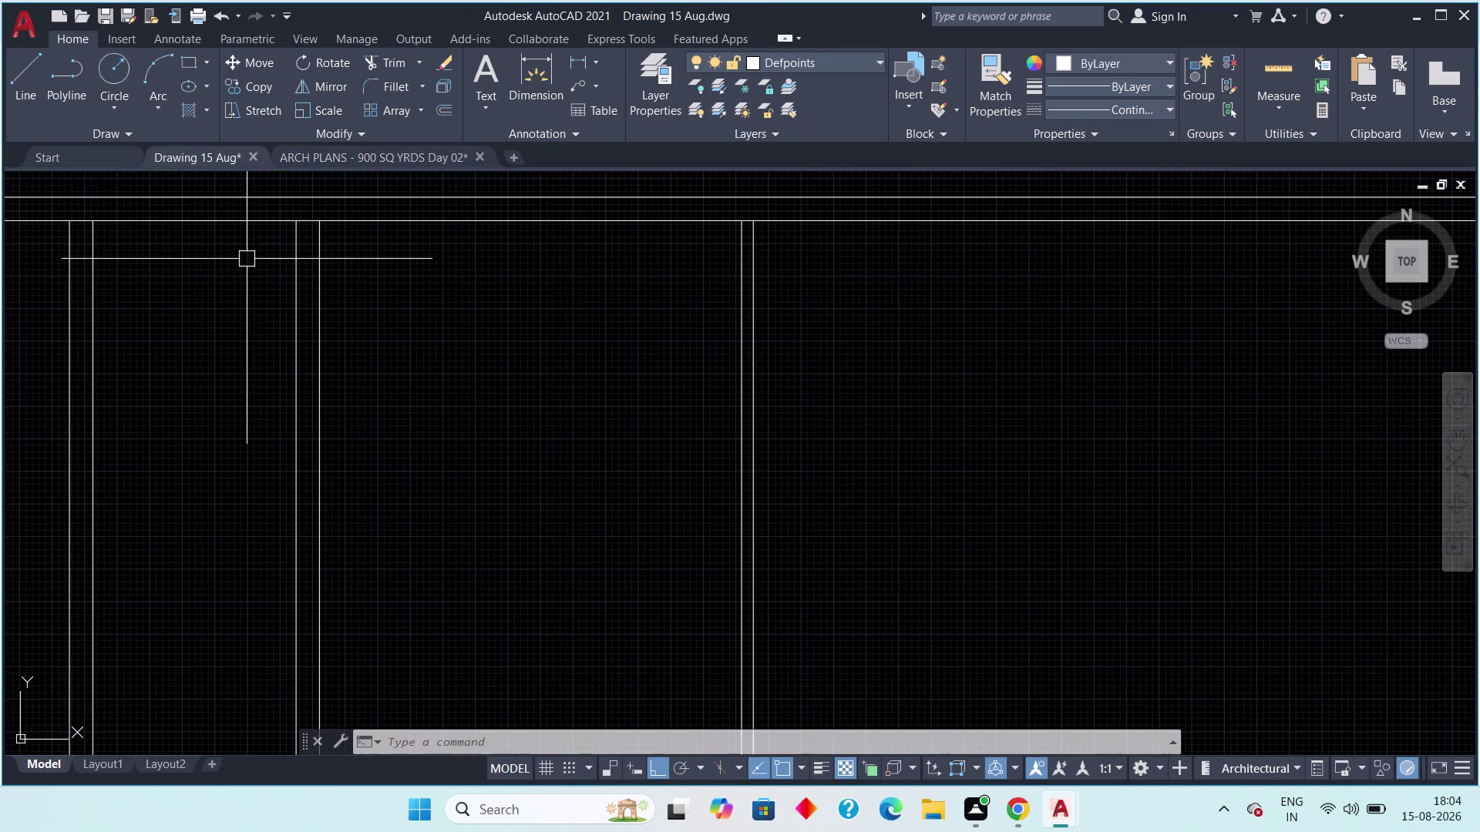
Offset a wall line 12' to create the new wall.
scroll(down, 3)
key(Escape)
key(Escape)
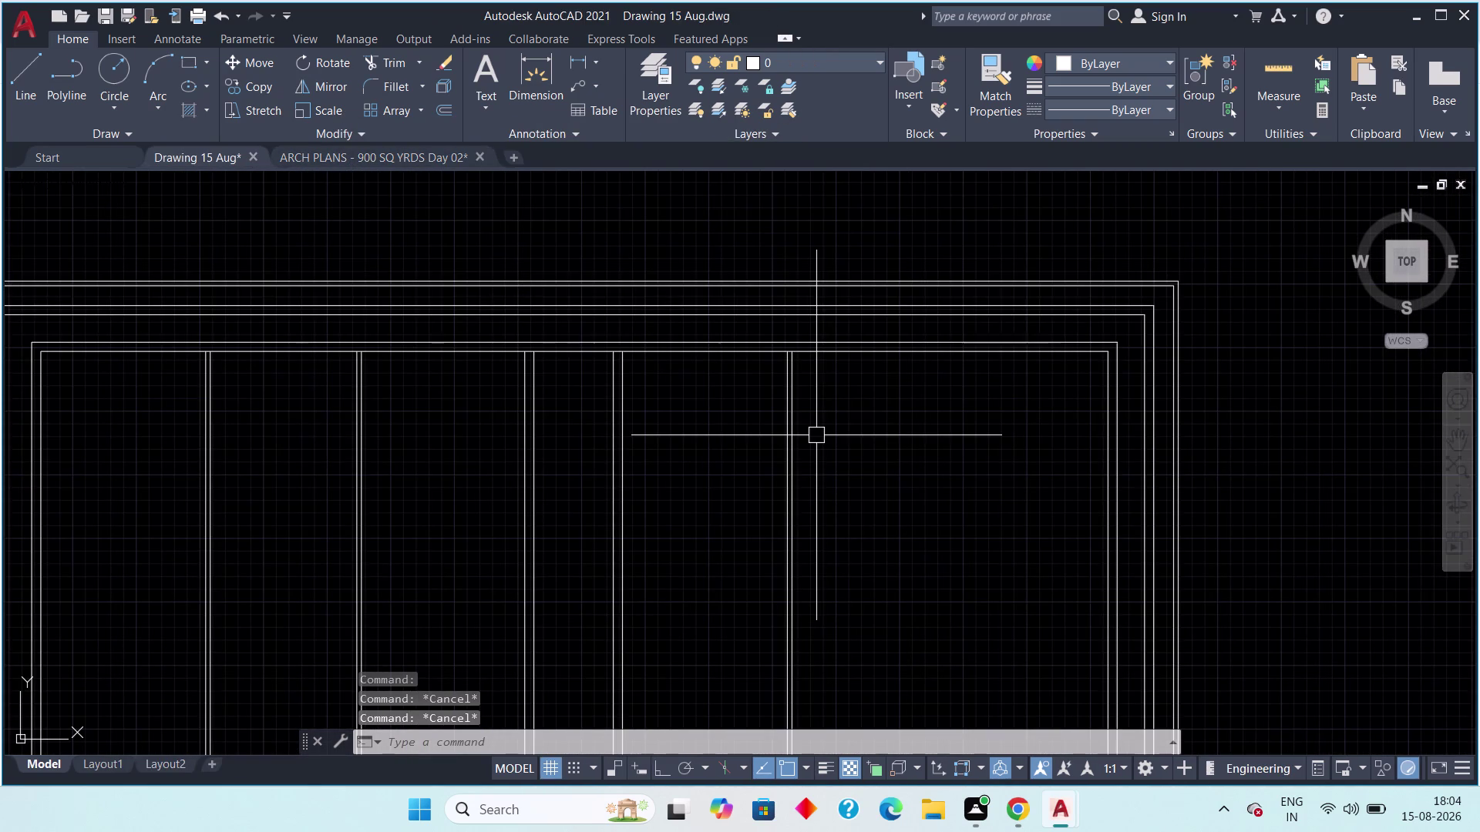
text(o)
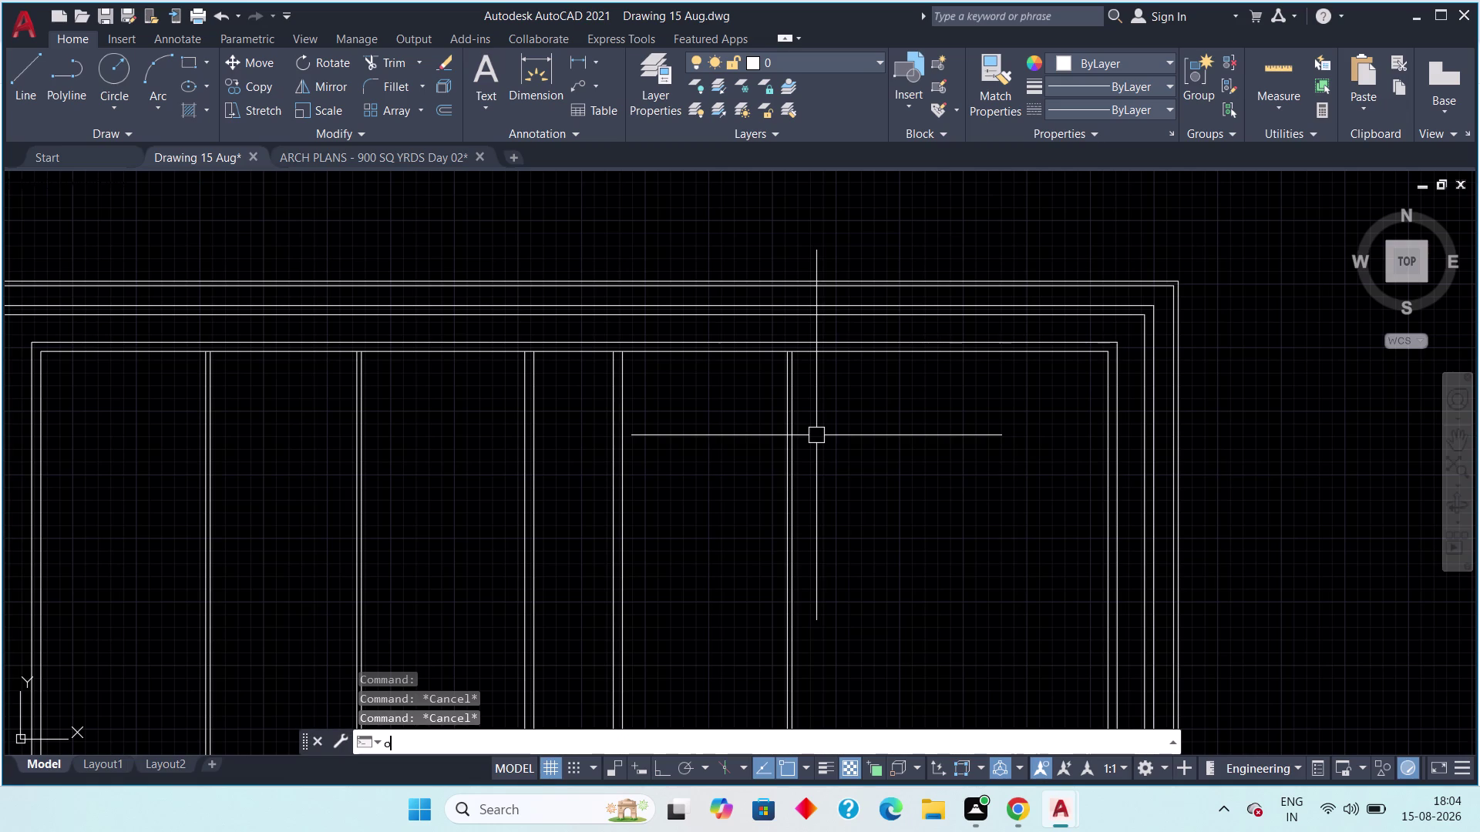
text(ff)
key(space)
text(12)
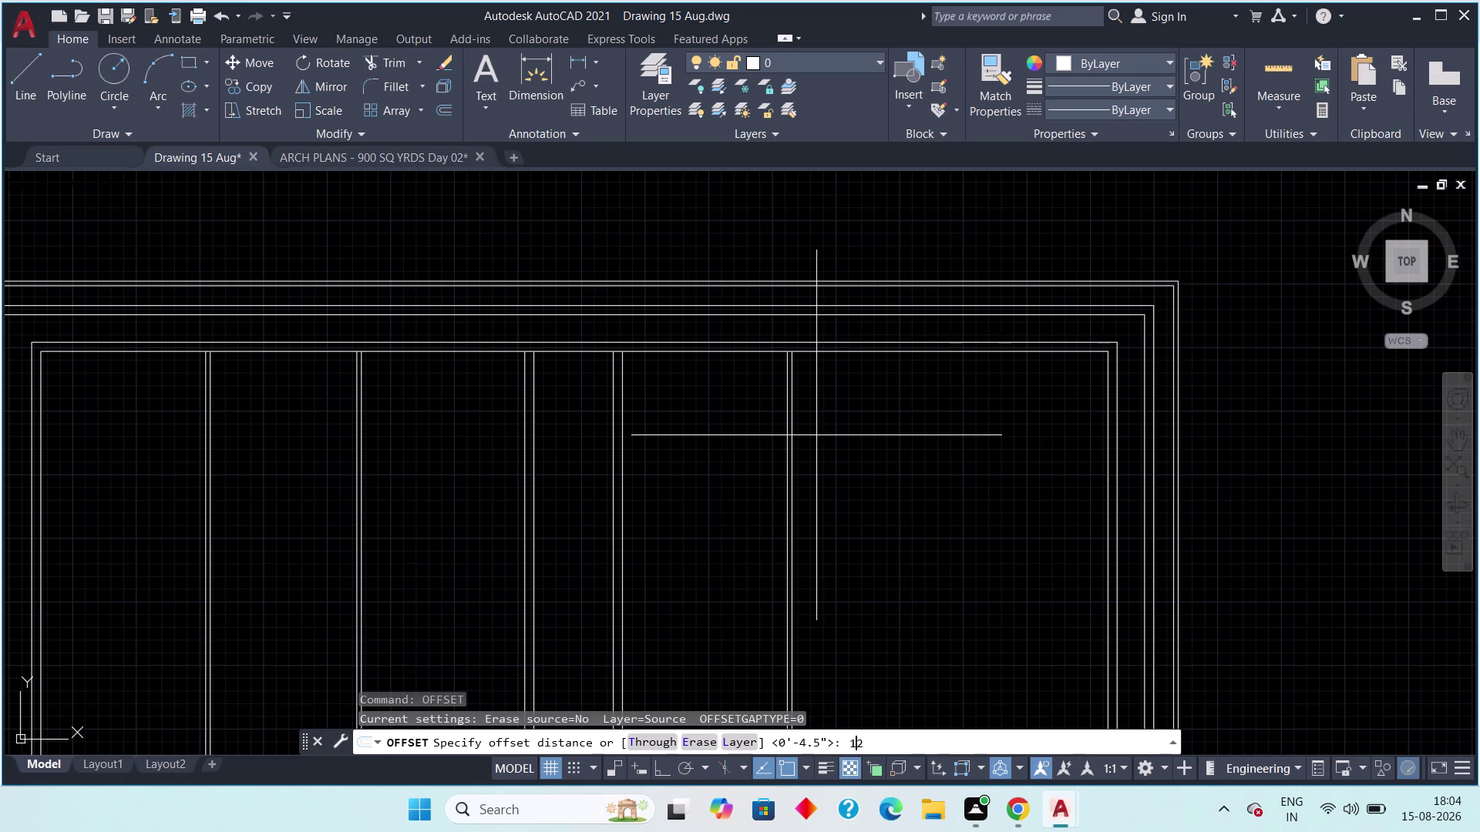
text(')
key(Return)
scroll(up, 3)
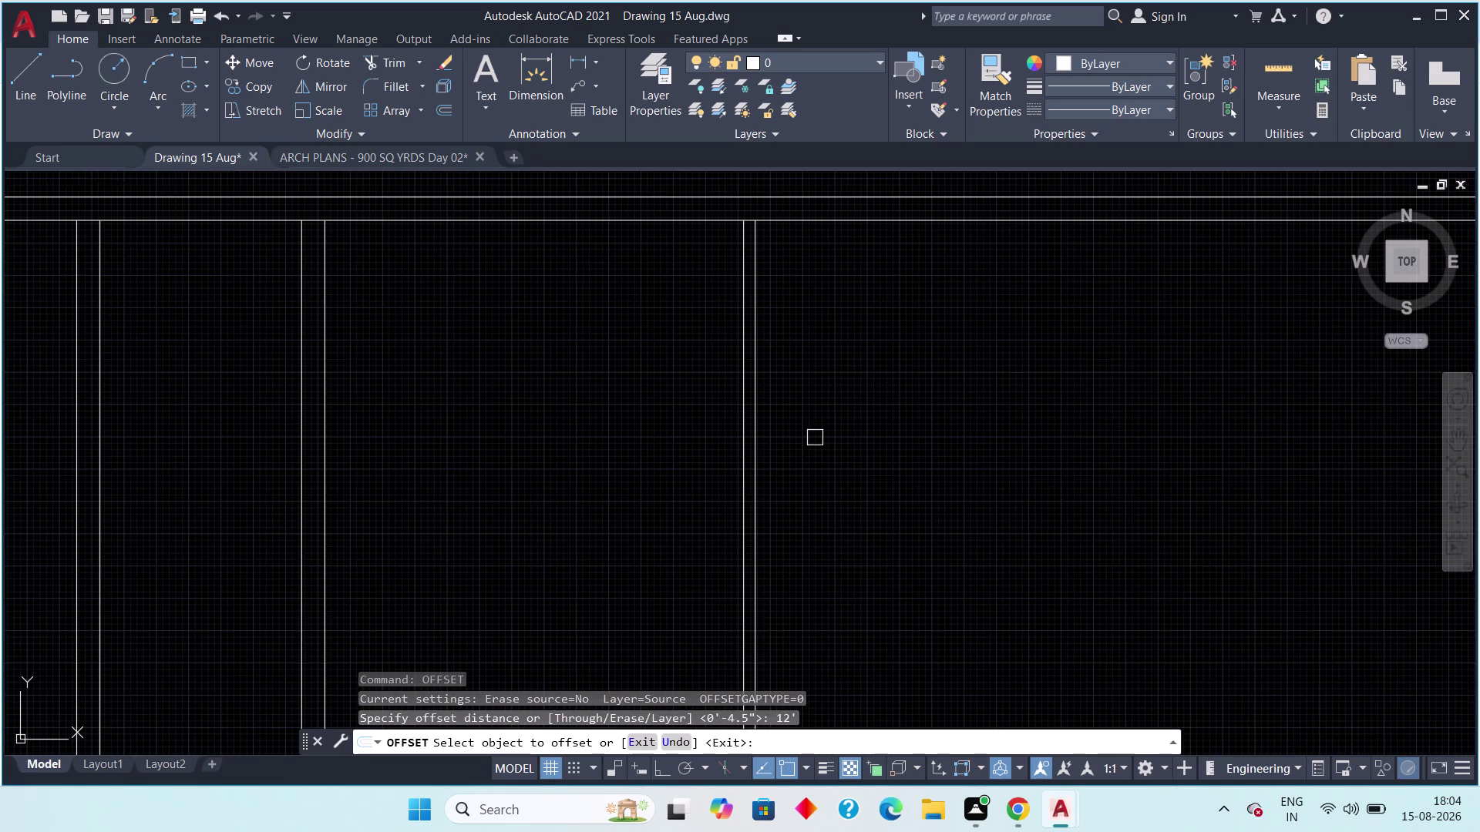
drag(755, 501, 783, 495)
click(924, 449)
scroll(down, 3)
middle_drag(941, 450, 828, 438)
key(Escape)
Offset the new wall line 4.5" to form the wall thickness.
key(space)
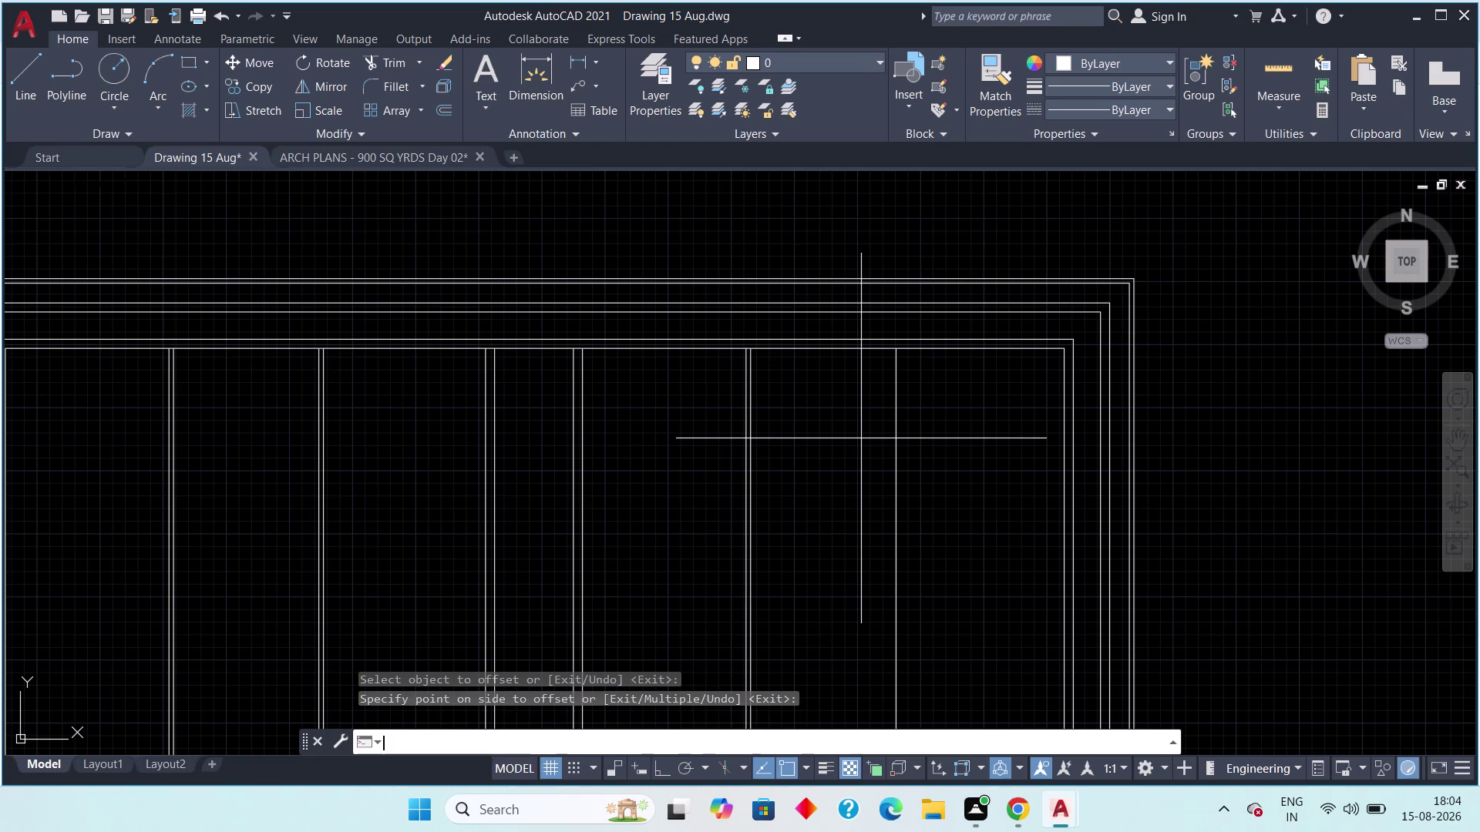
text(4.5")
key(space)
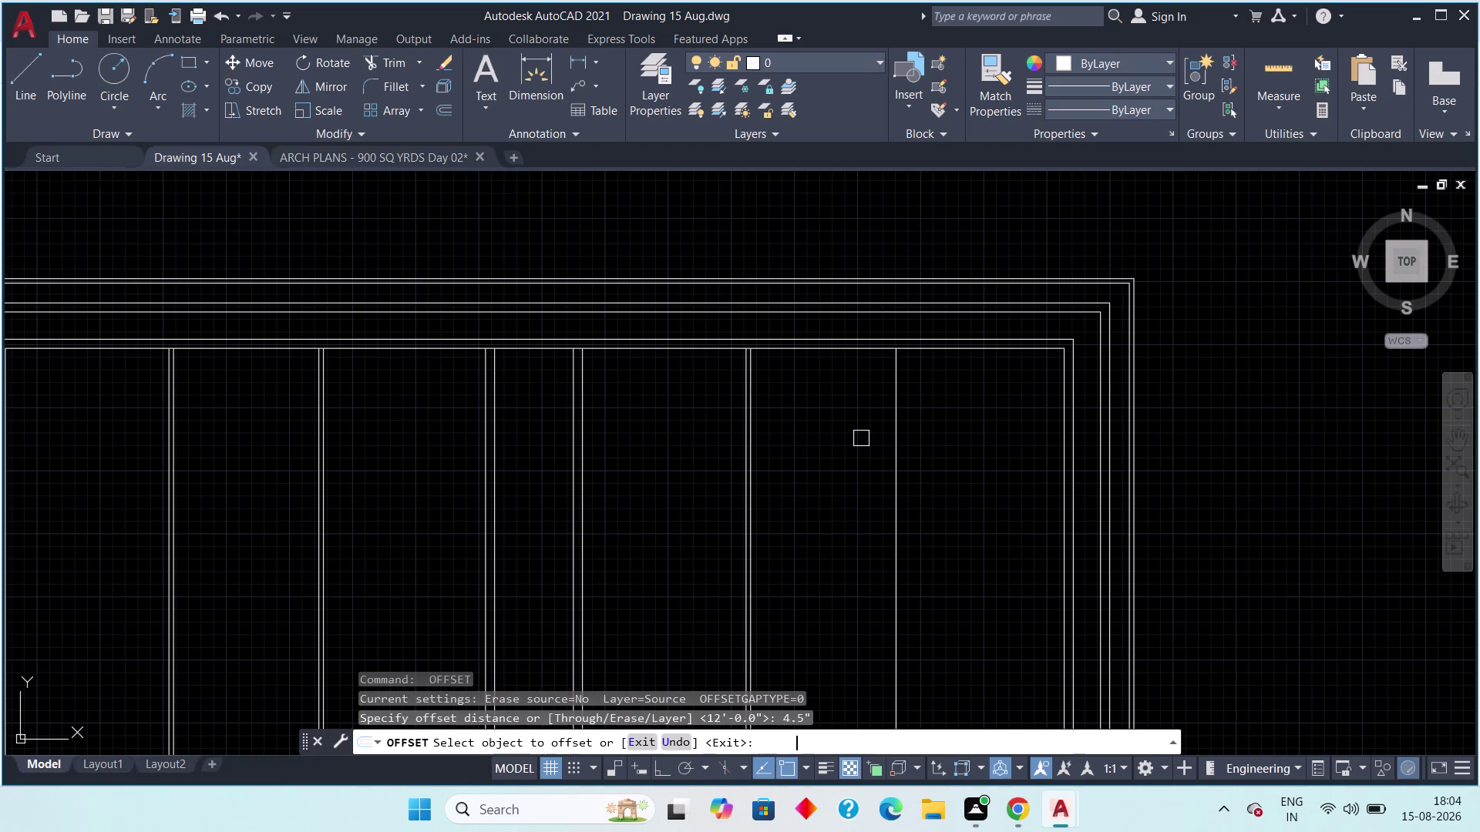
drag(895, 455, 908, 455)
click(934, 454)
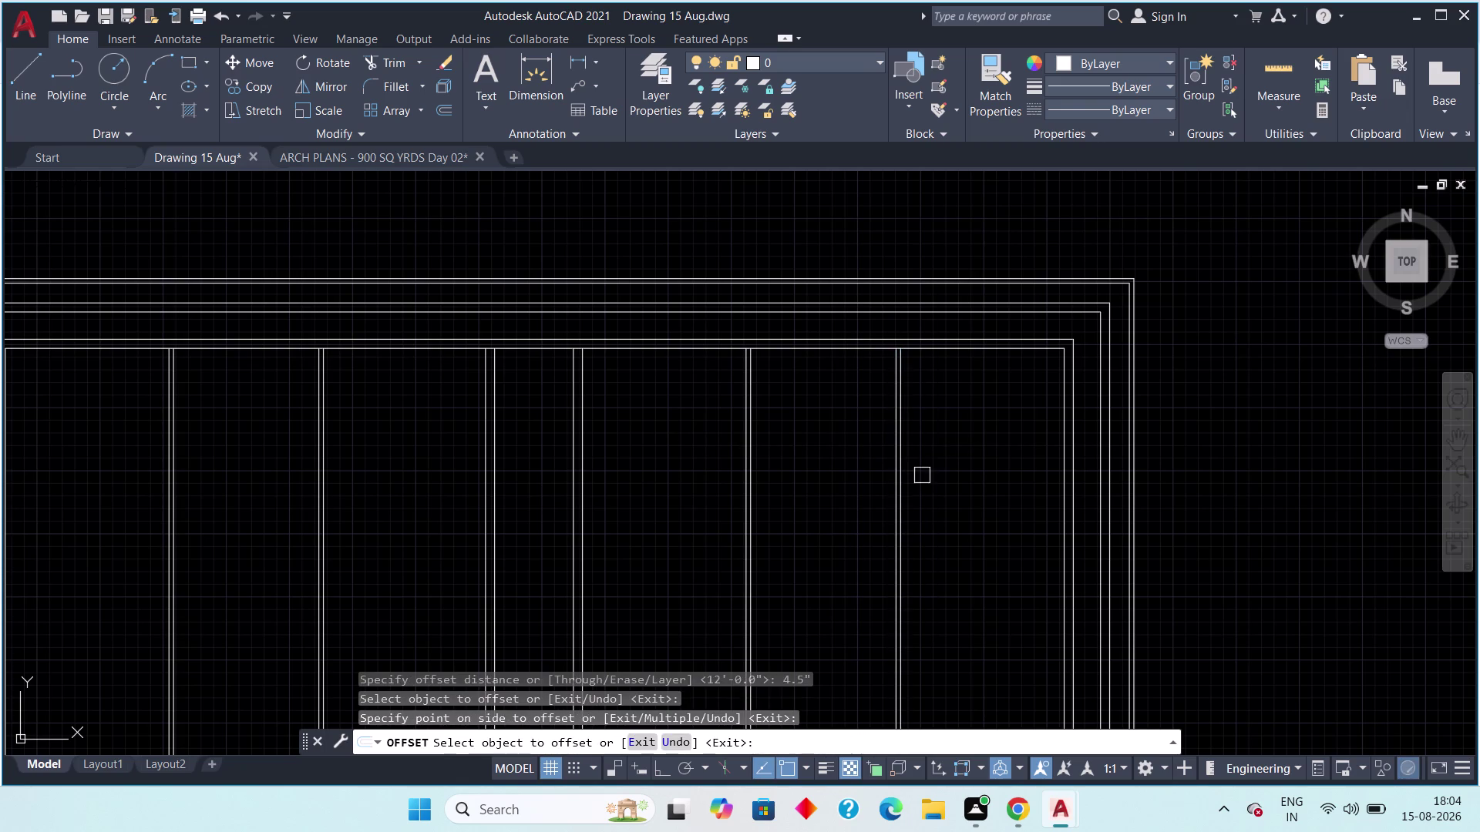
scroll(up, 3)
middle_drag(922, 475, 860, 547)
key(Escape)
key(Escape)
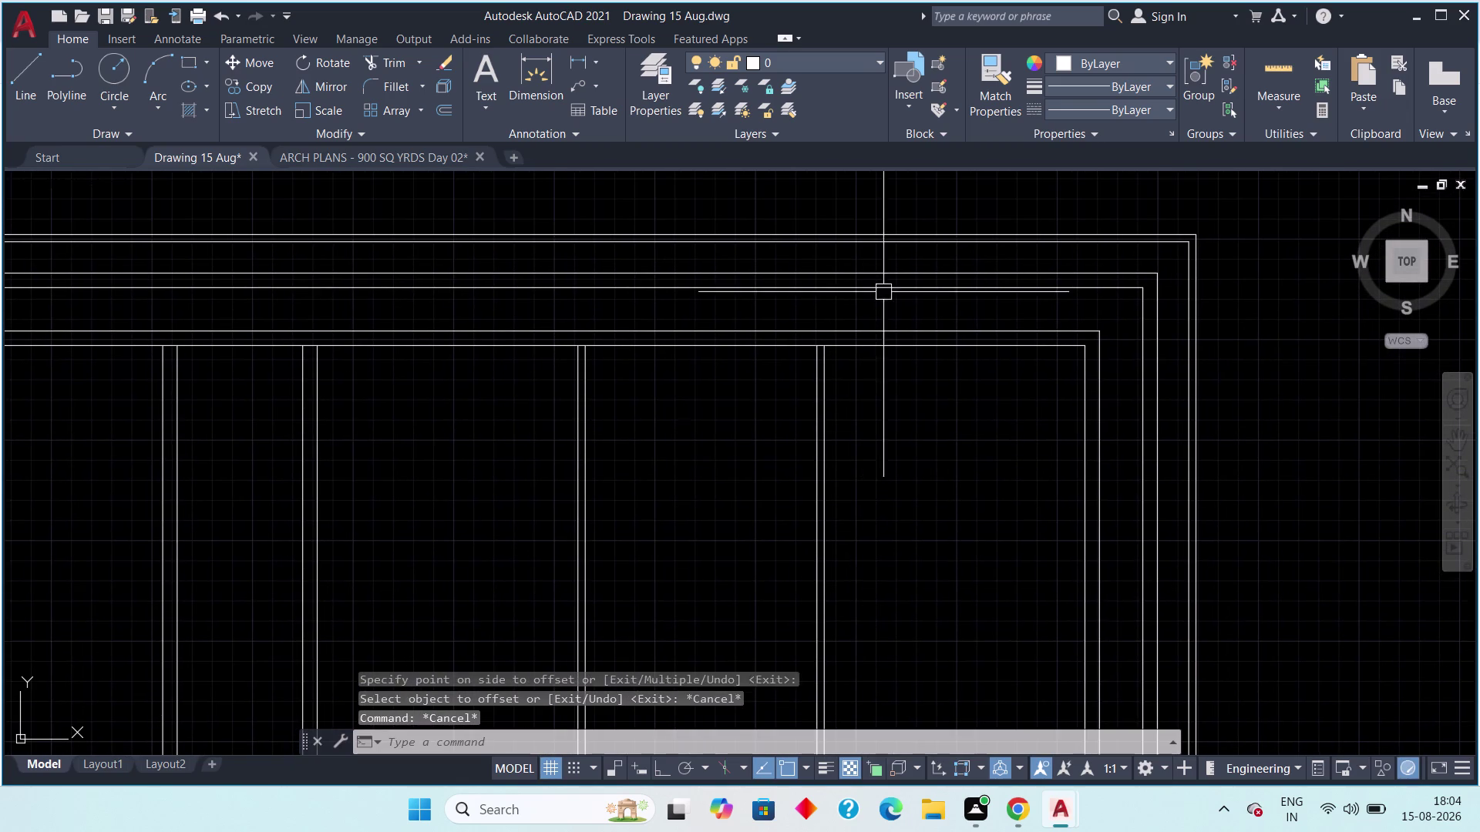
key(Escape)
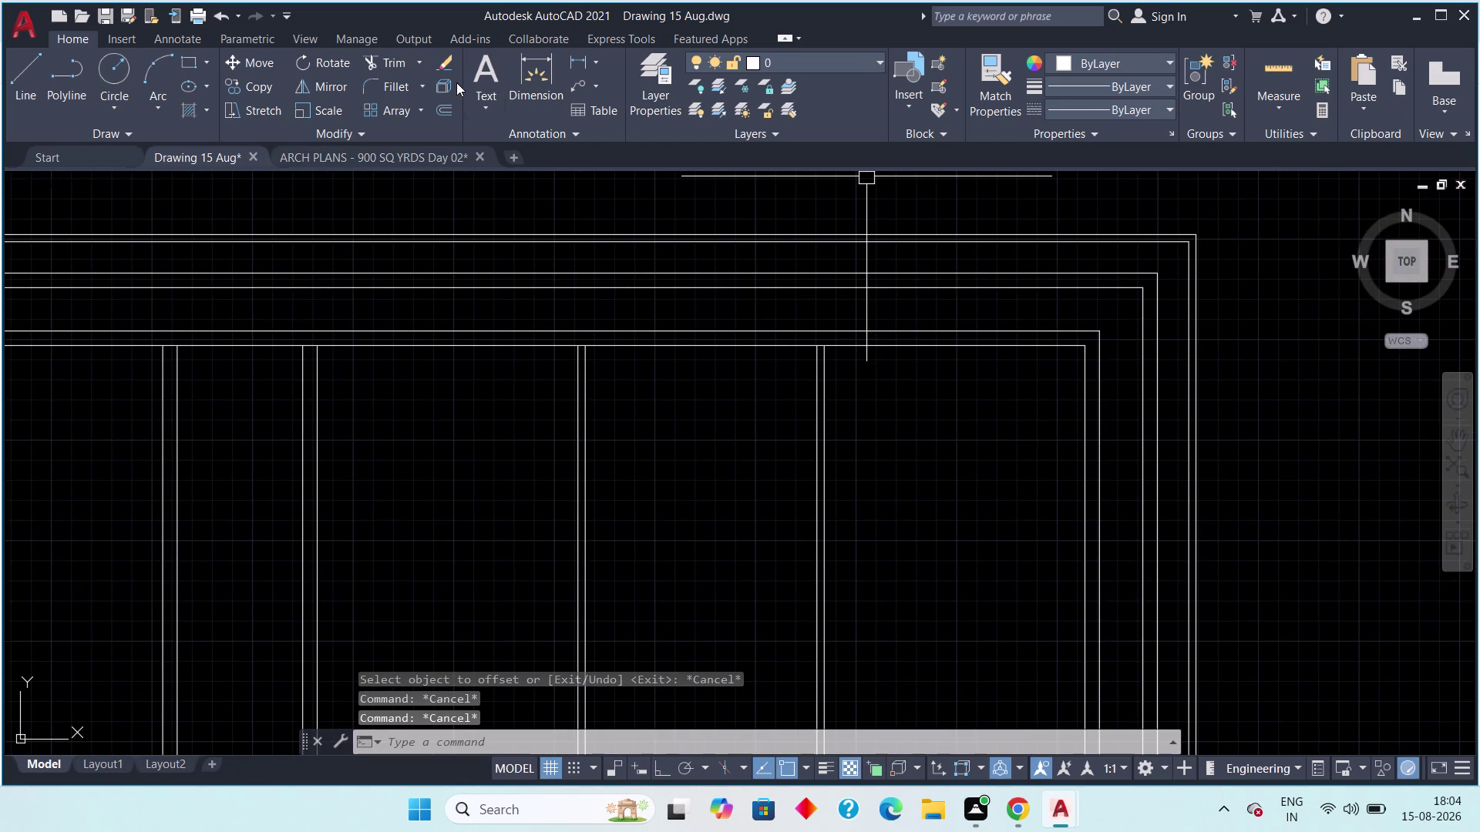
click(577, 61)
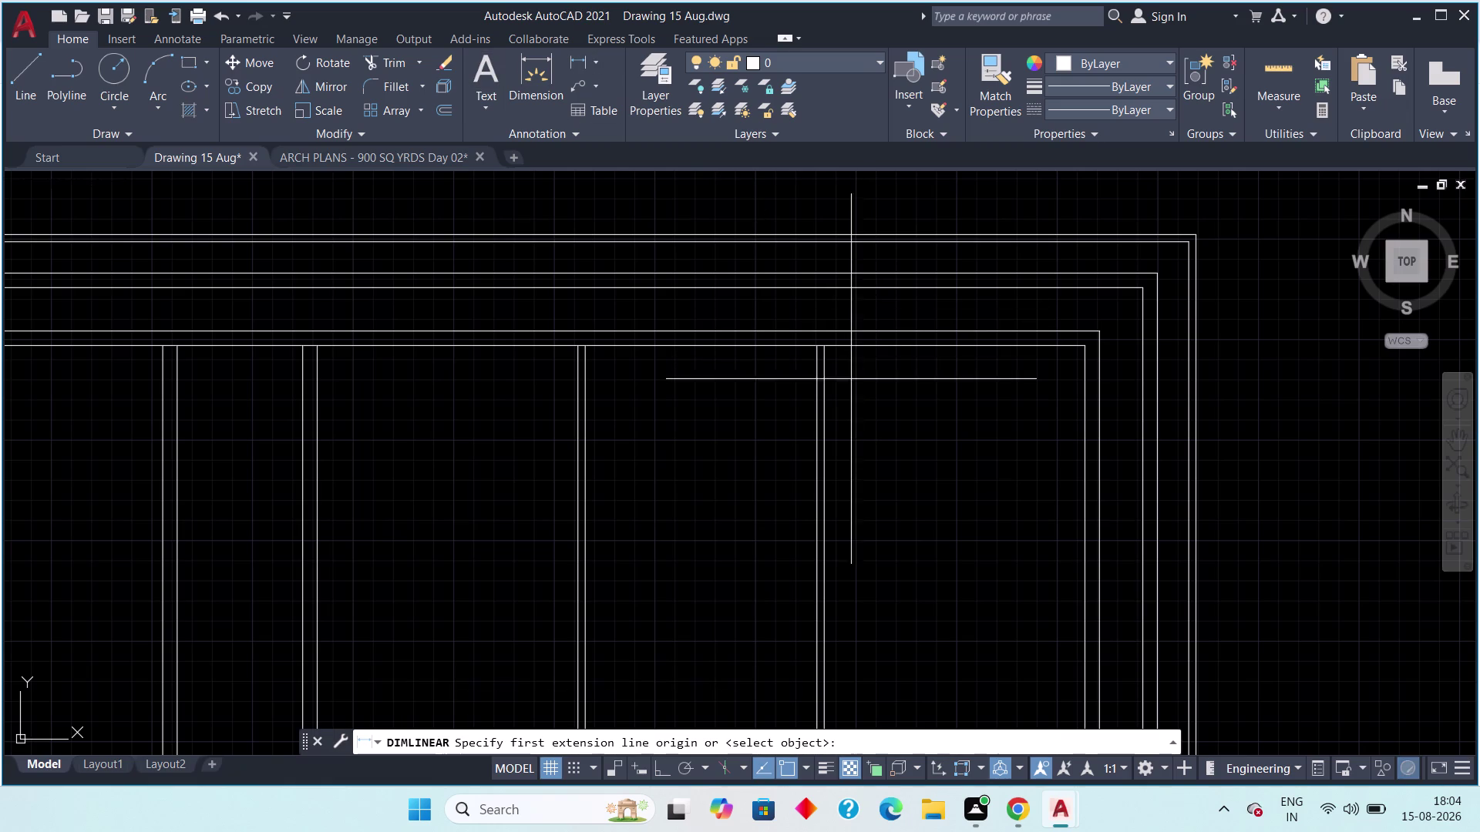
Measure the room between the two wall lines, confirm 13'-6", and cancel the dimension.
scroll(up, 3)
middle_drag(842, 362, 831, 423)
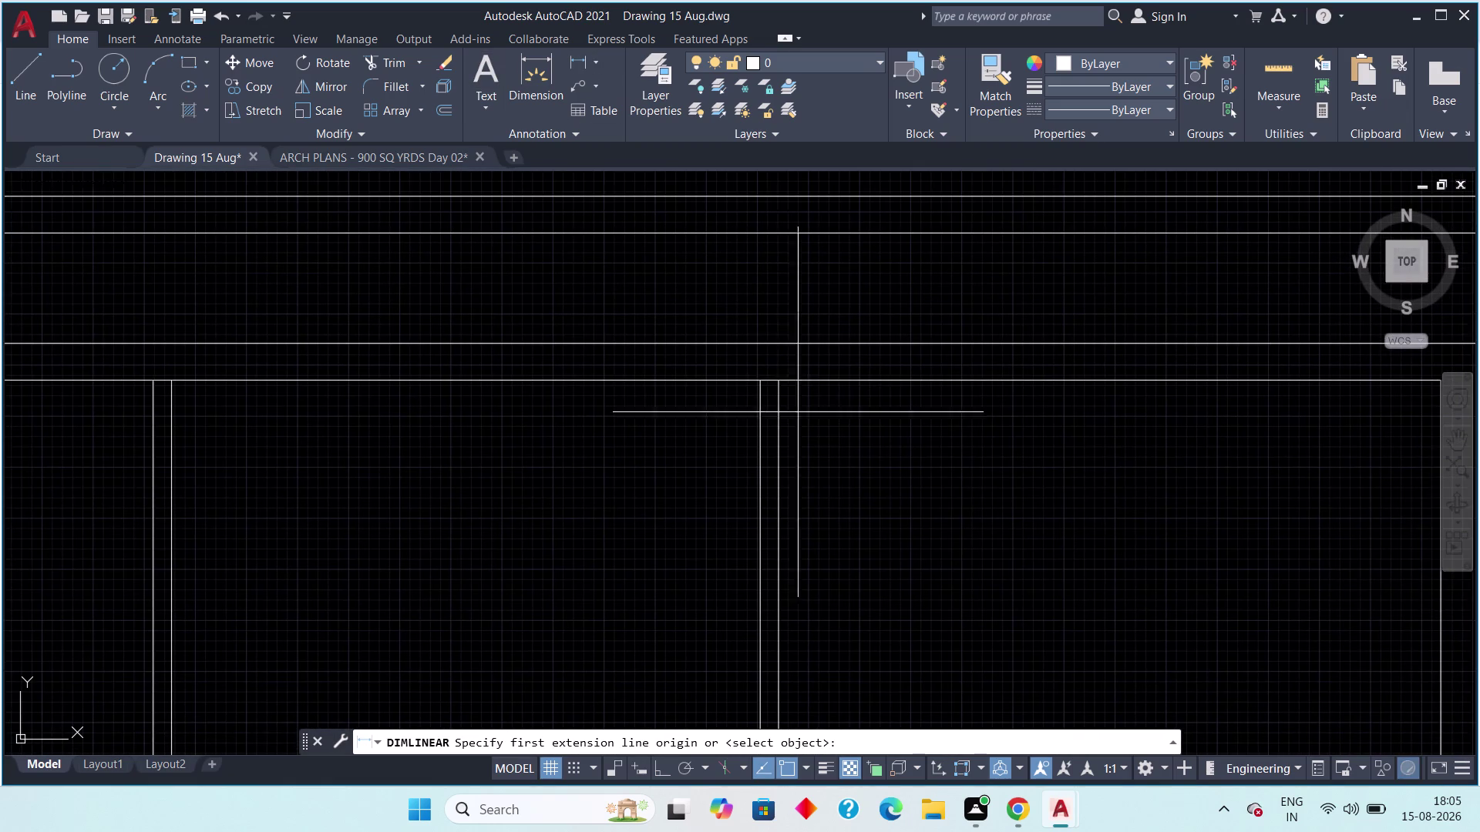
click(780, 384)
middle_drag(988, 412, 616, 392)
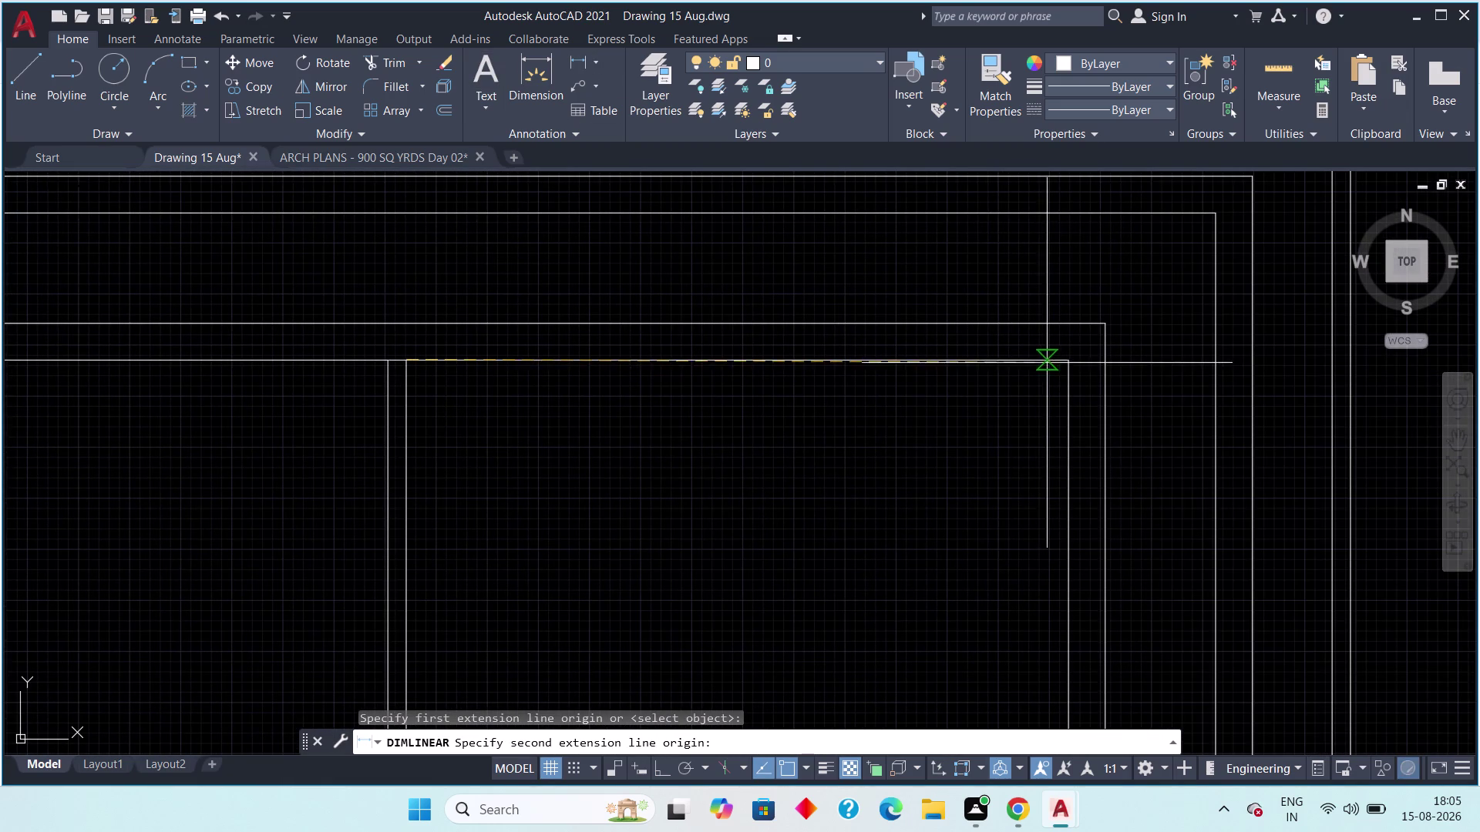
click(1066, 363)
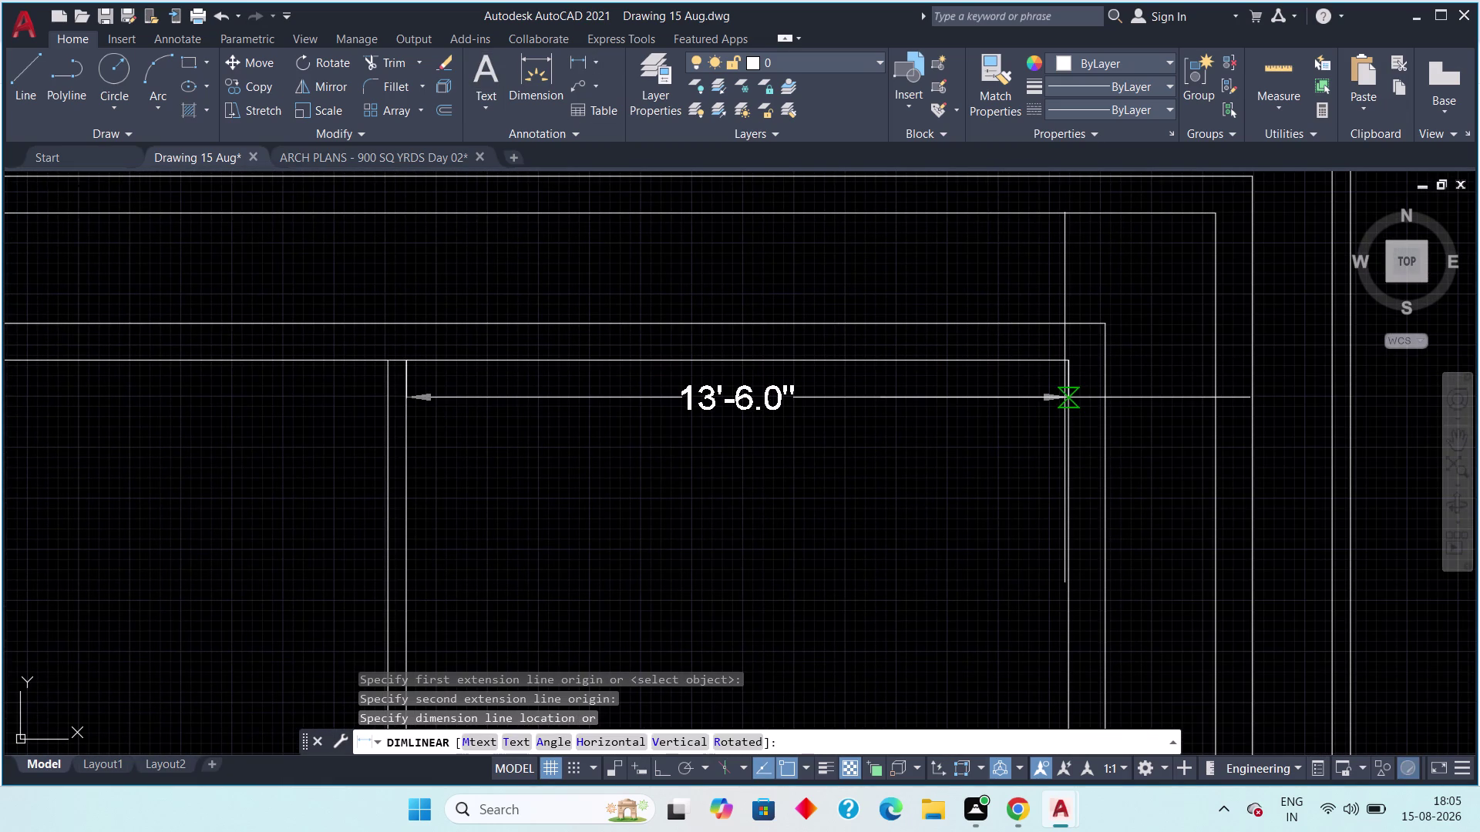
scroll(down, 3)
middle_drag(1055, 407, 1027, 376)
key(Escape)
Zoom out over the whole wall layout and switch to the ARCH PLANS drawing.
scroll(down, 3)
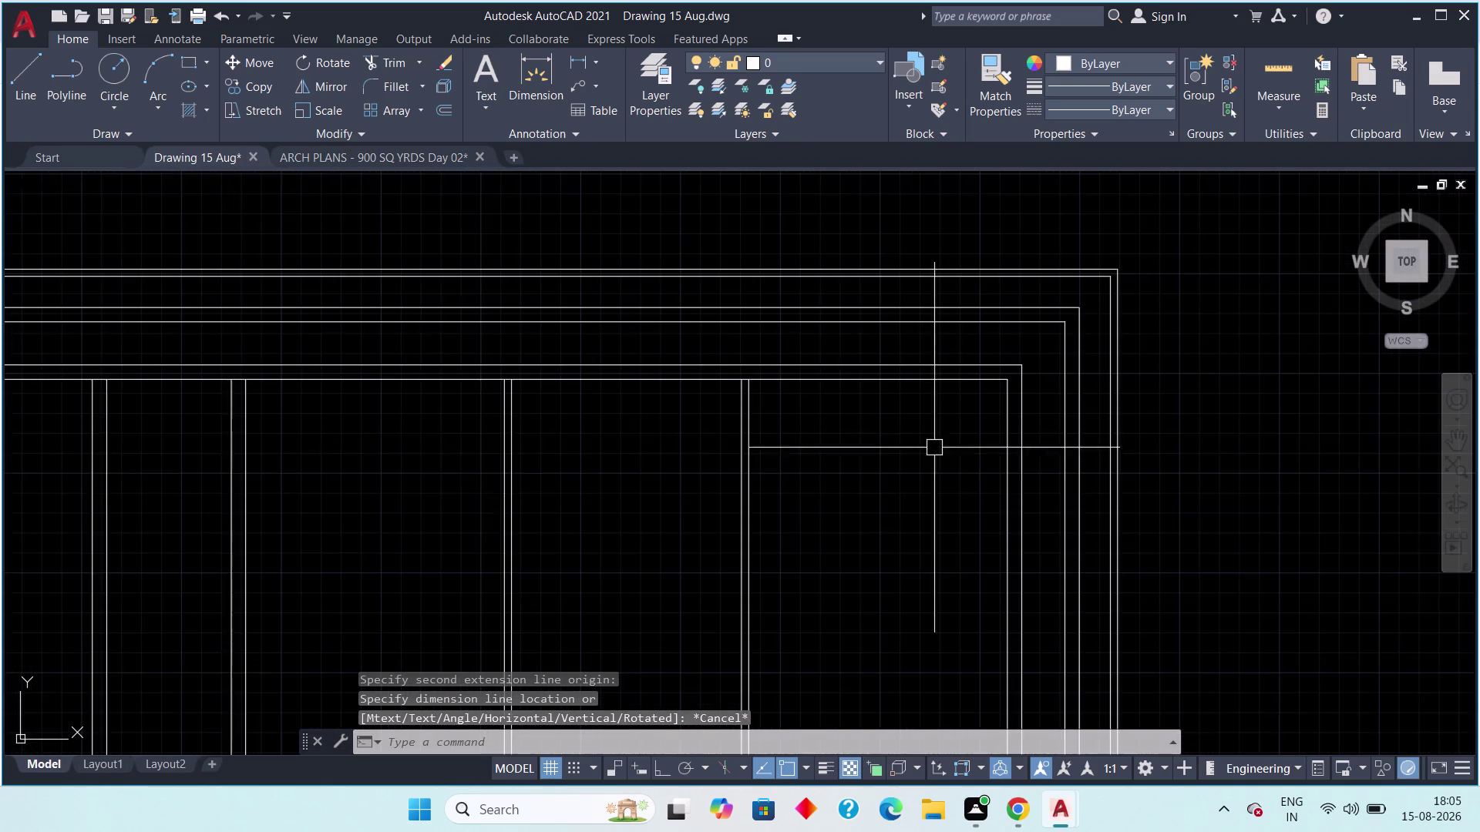
middle_drag(843, 472, 919, 430)
scroll(down, 3)
scroll(down, 3)
middle_drag(811, 462, 836, 470)
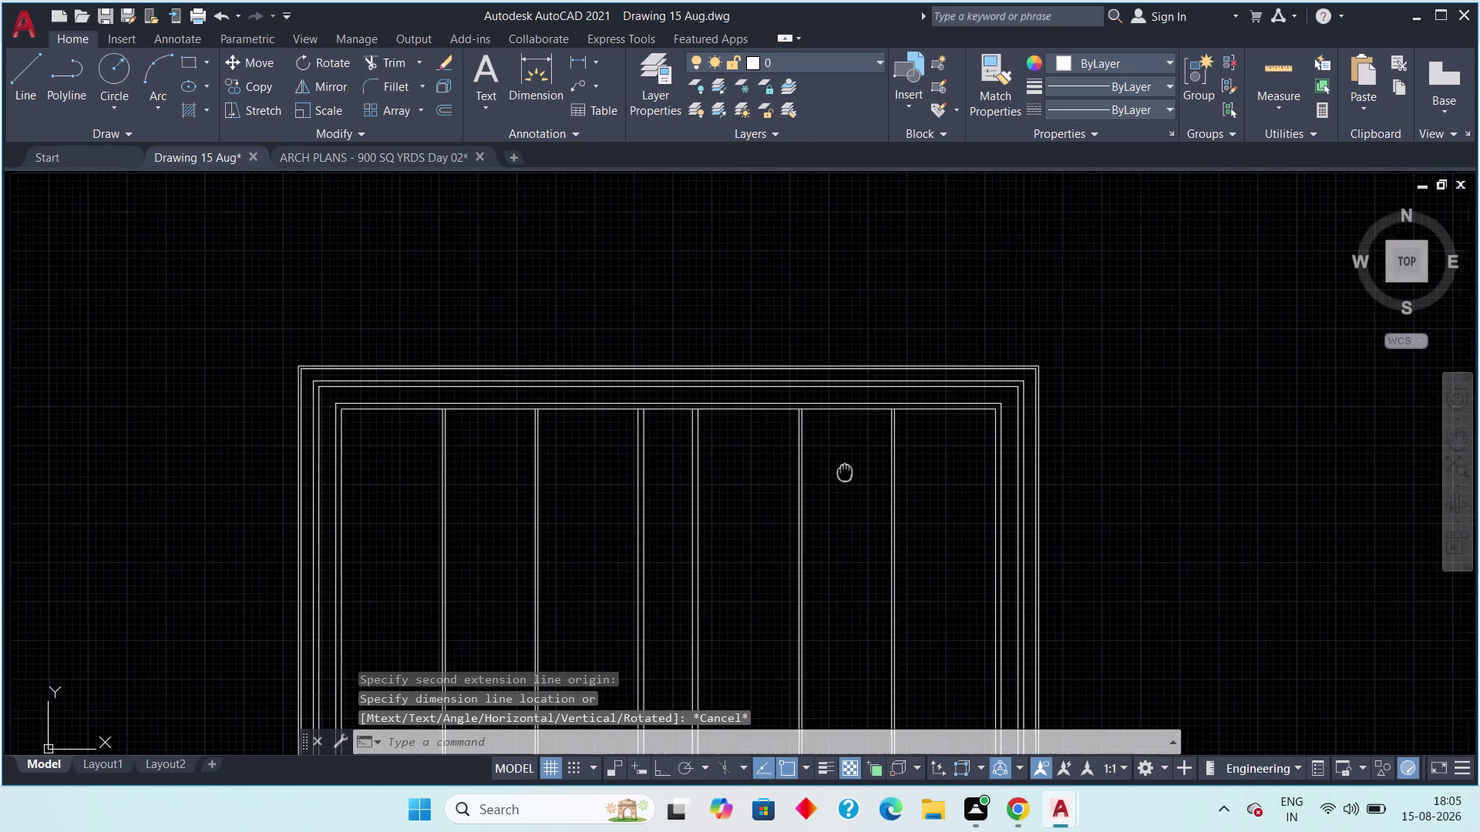
middle_drag(836, 470, 944, 470)
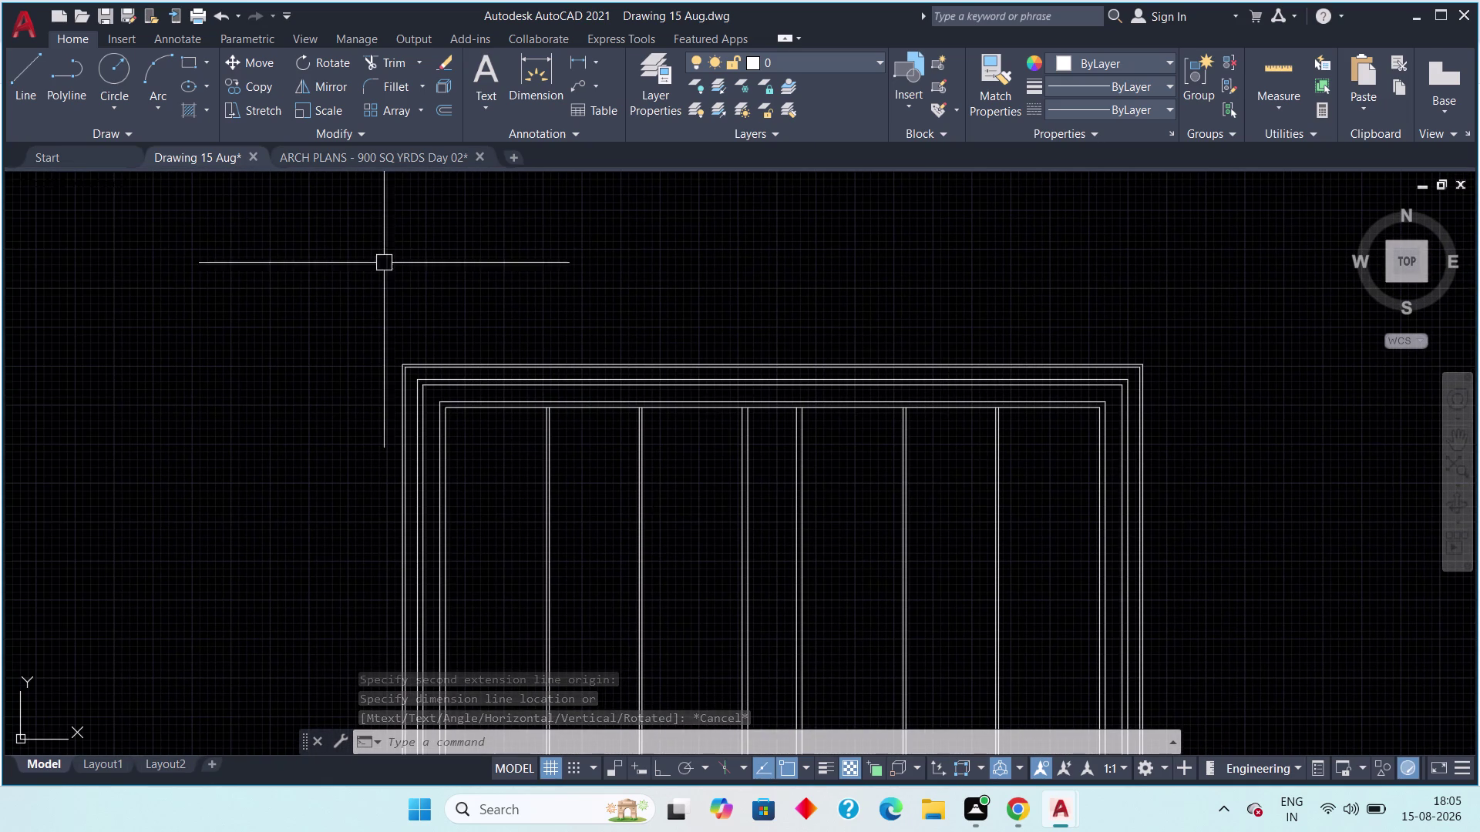
click(344, 156)
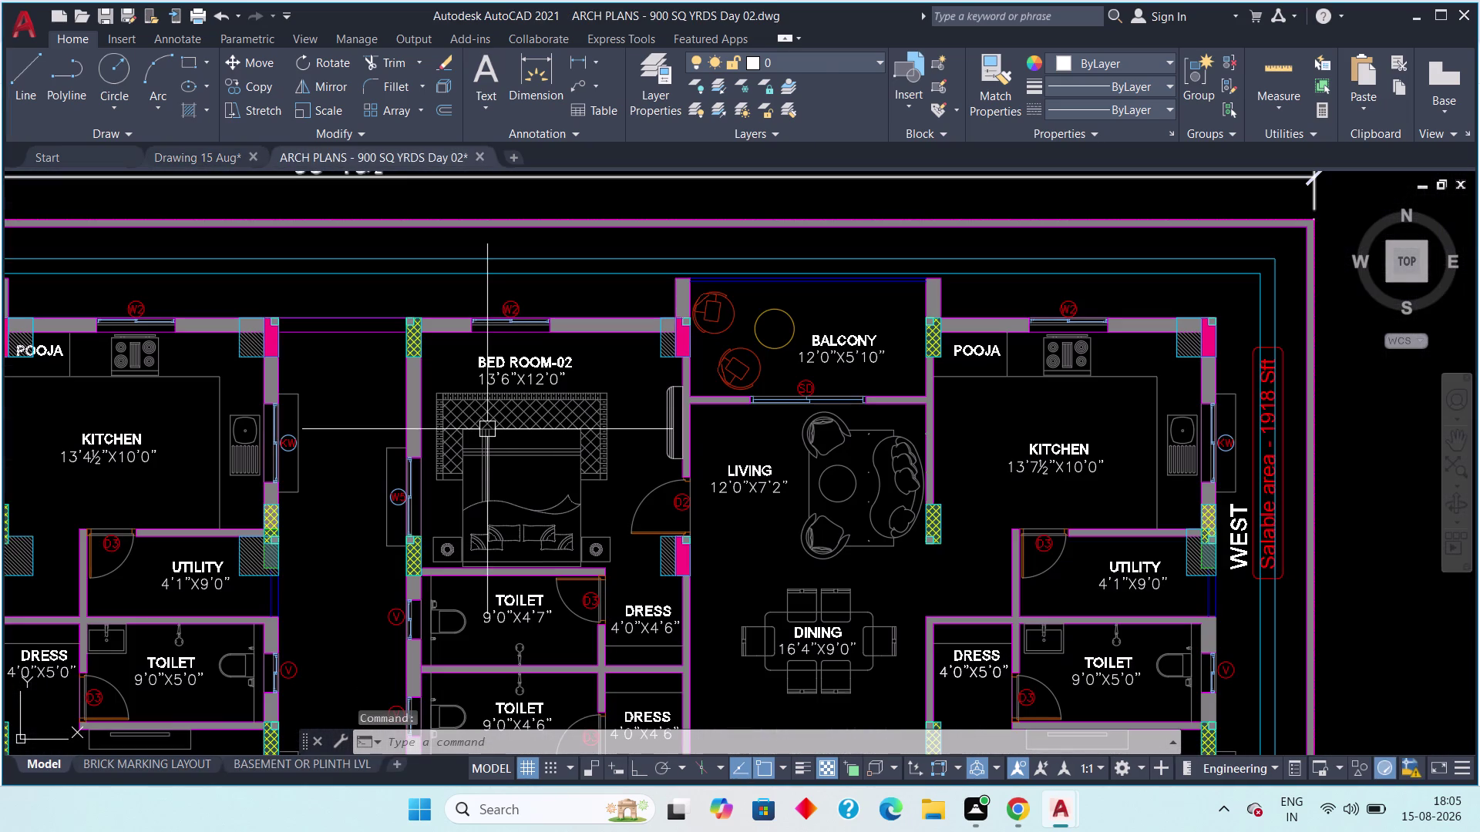
scroll(down, 3)
middle_drag(548, 520, 748, 518)
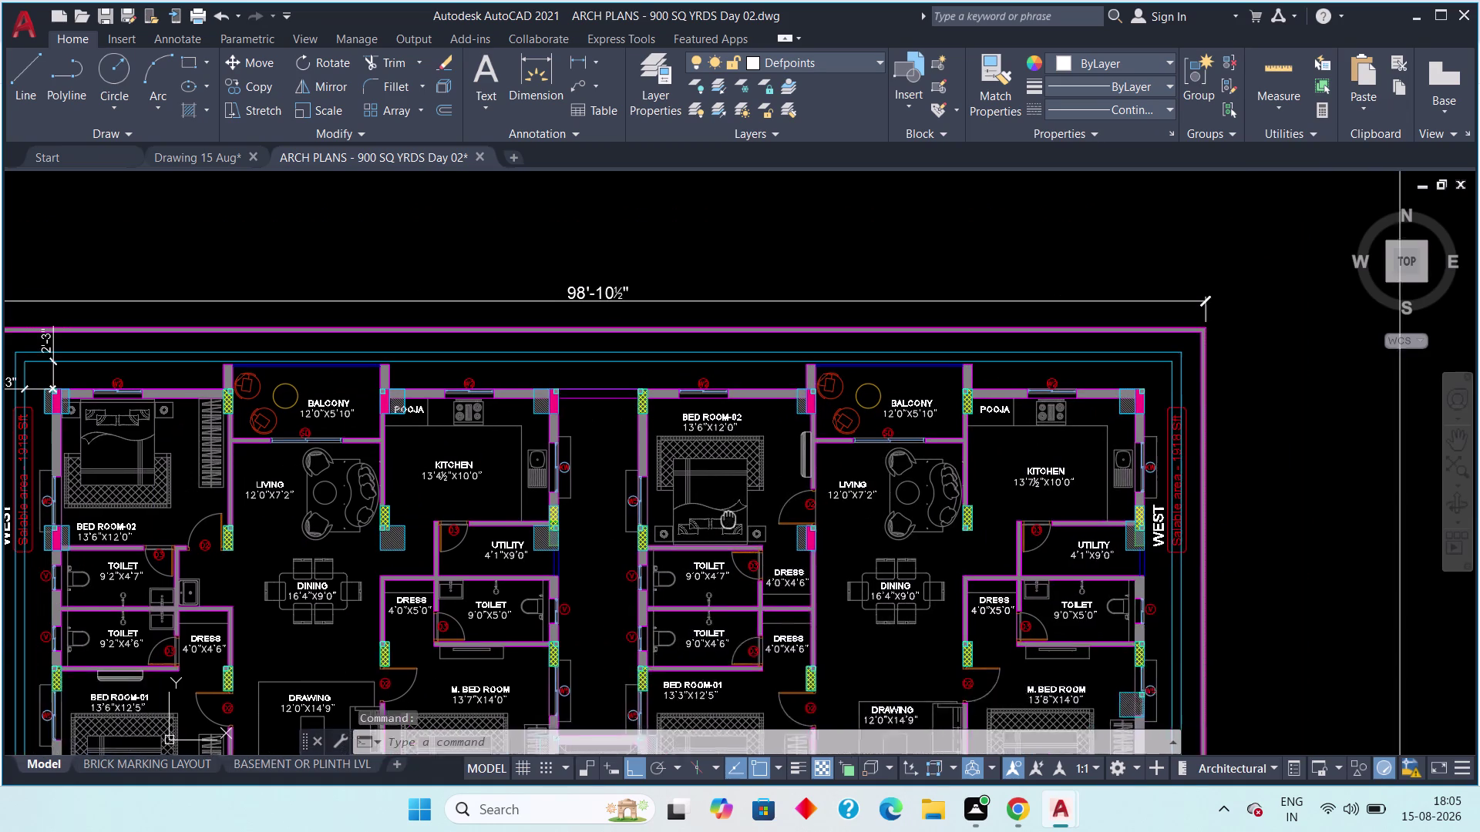
middle_drag(748, 518, 799, 518)
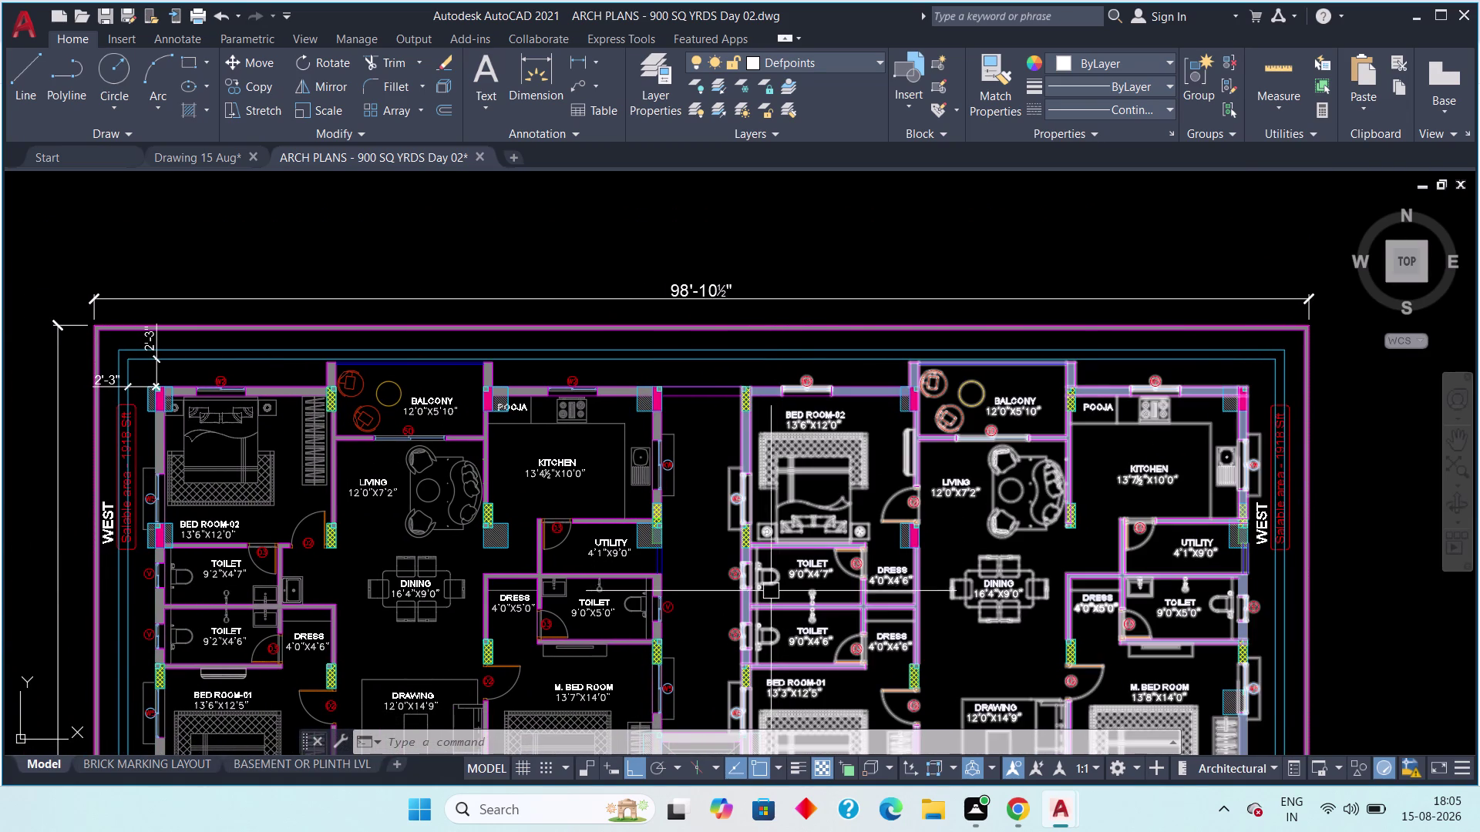
middle_drag(677, 604, 670, 505)
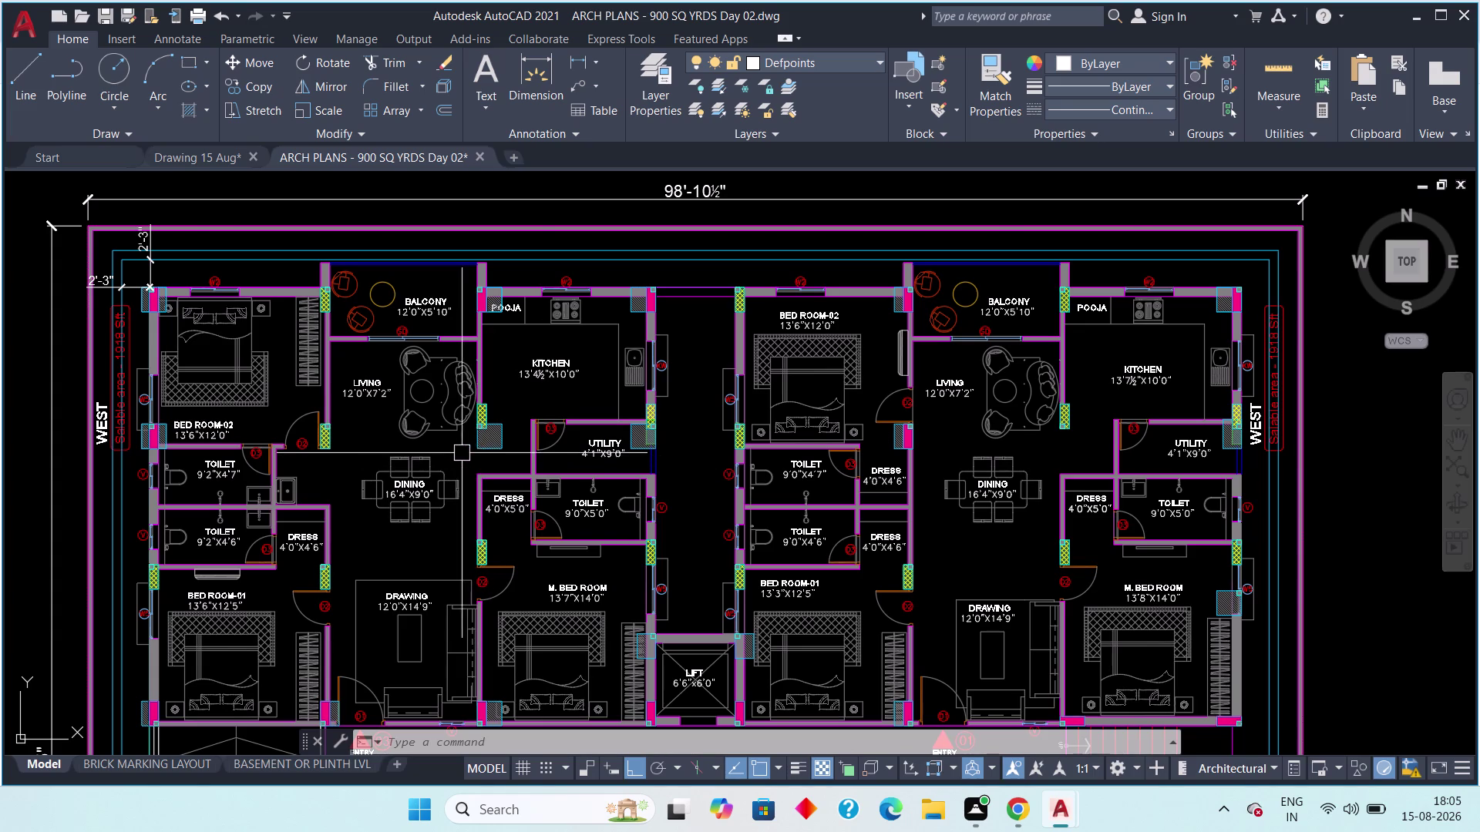
scroll(up, 3)
scroll(up, 3)
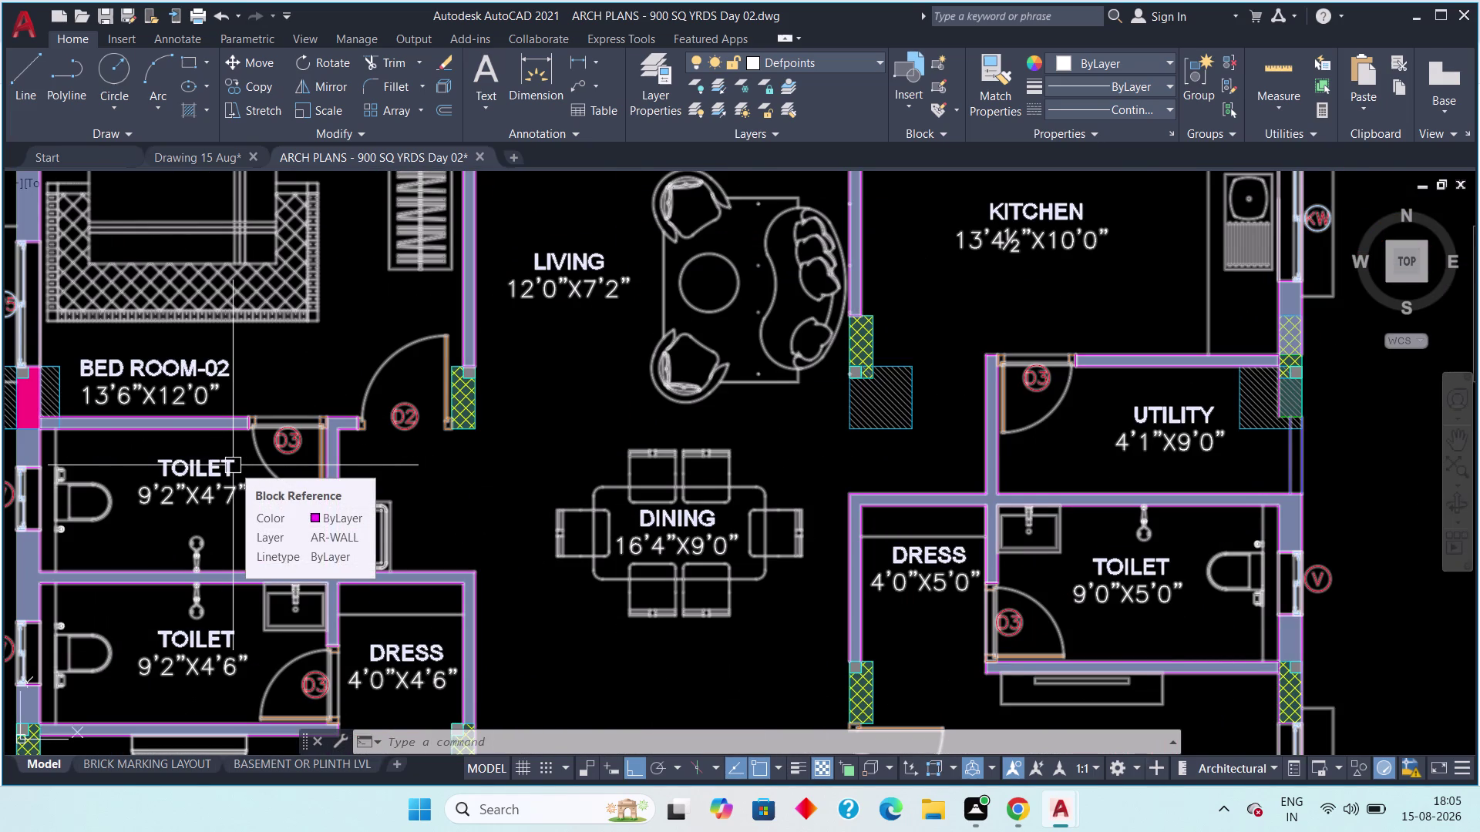
scroll(down, 3)
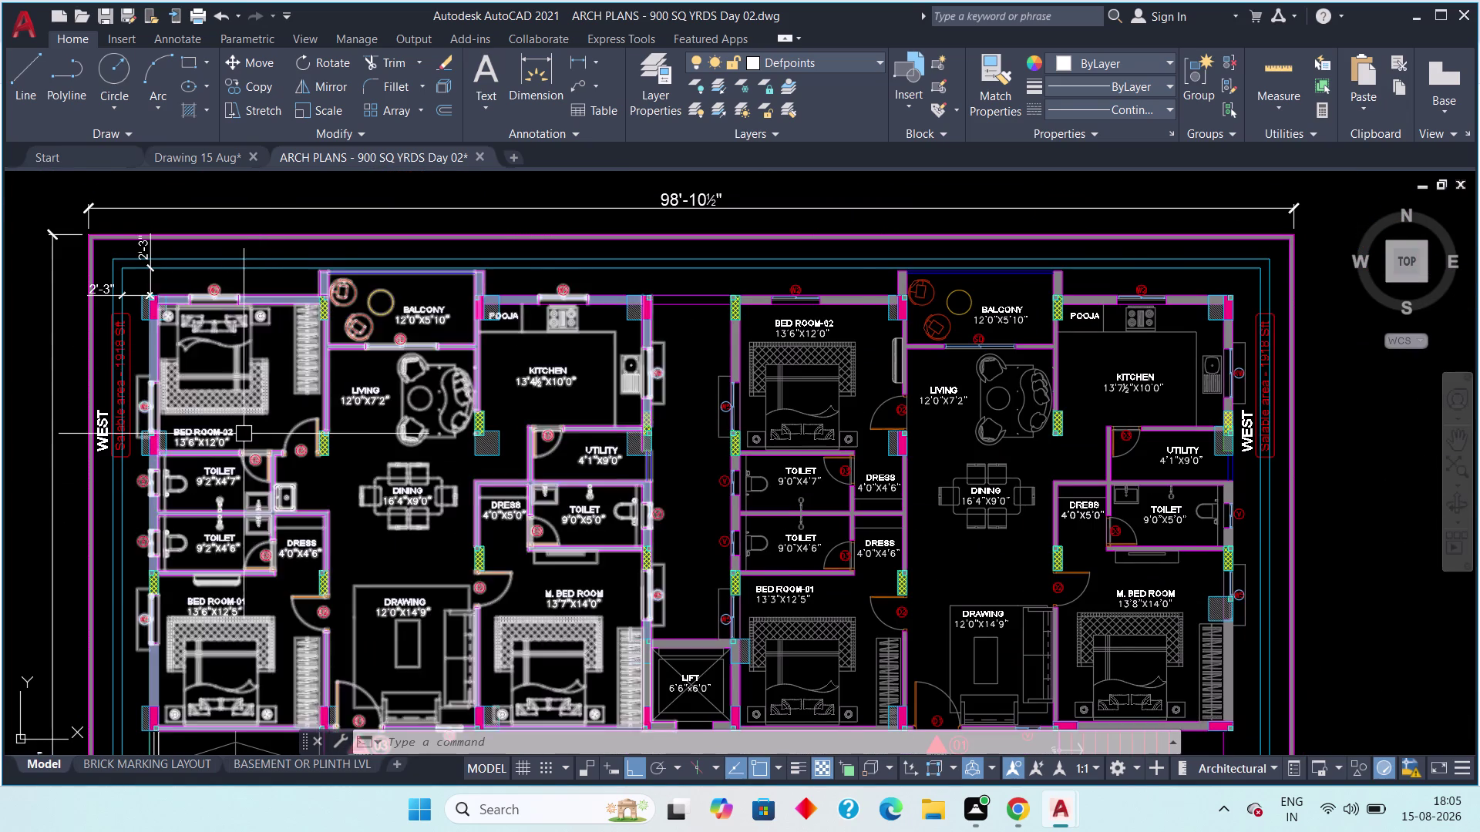
scroll(up, 3)
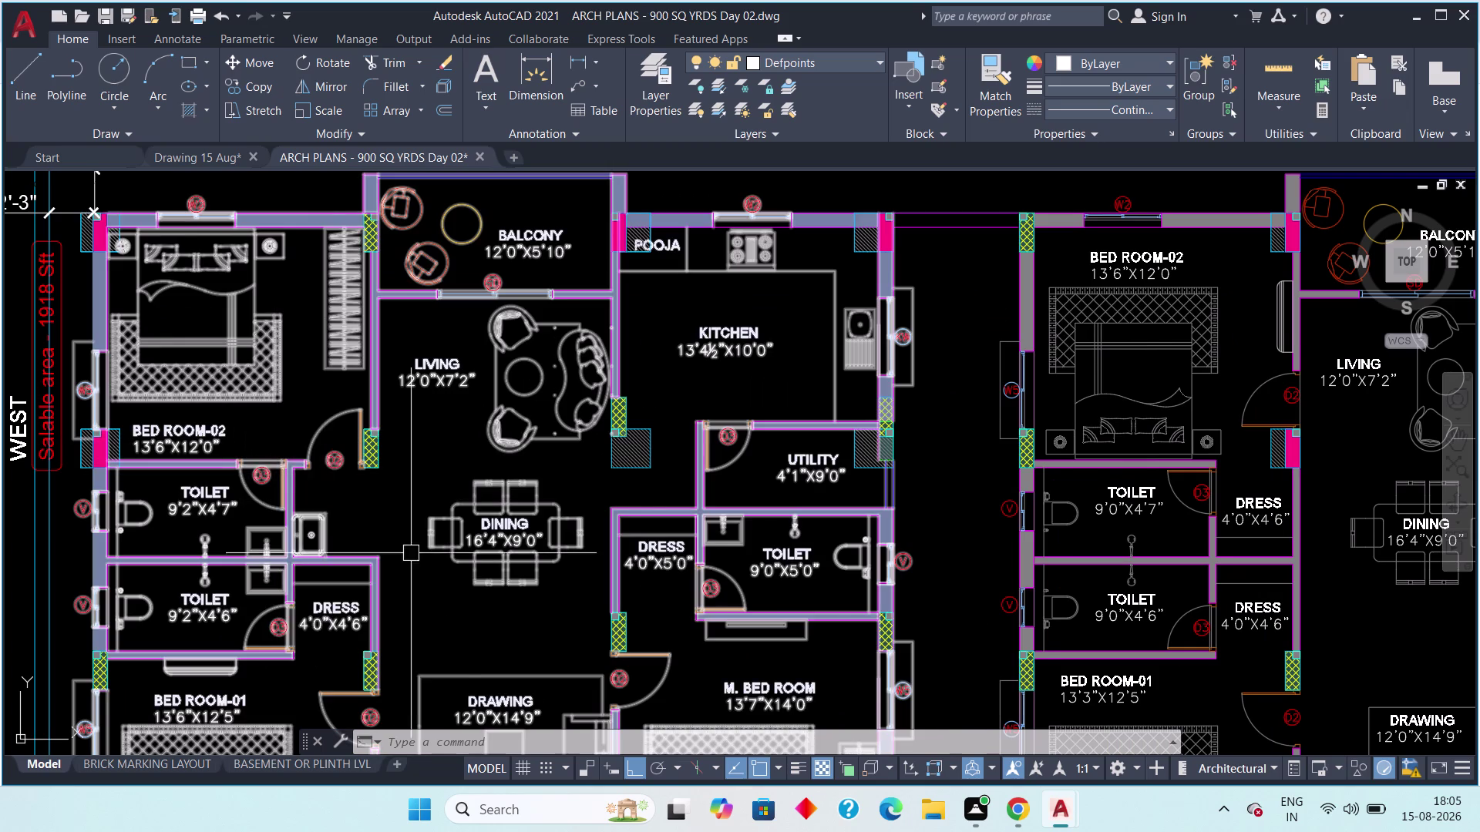
scroll(down, 3)
middle_drag(447, 494, 399, 460)
scroll(down, 3)
scroll(up, 3)
middle_drag(317, 449, 363, 473)
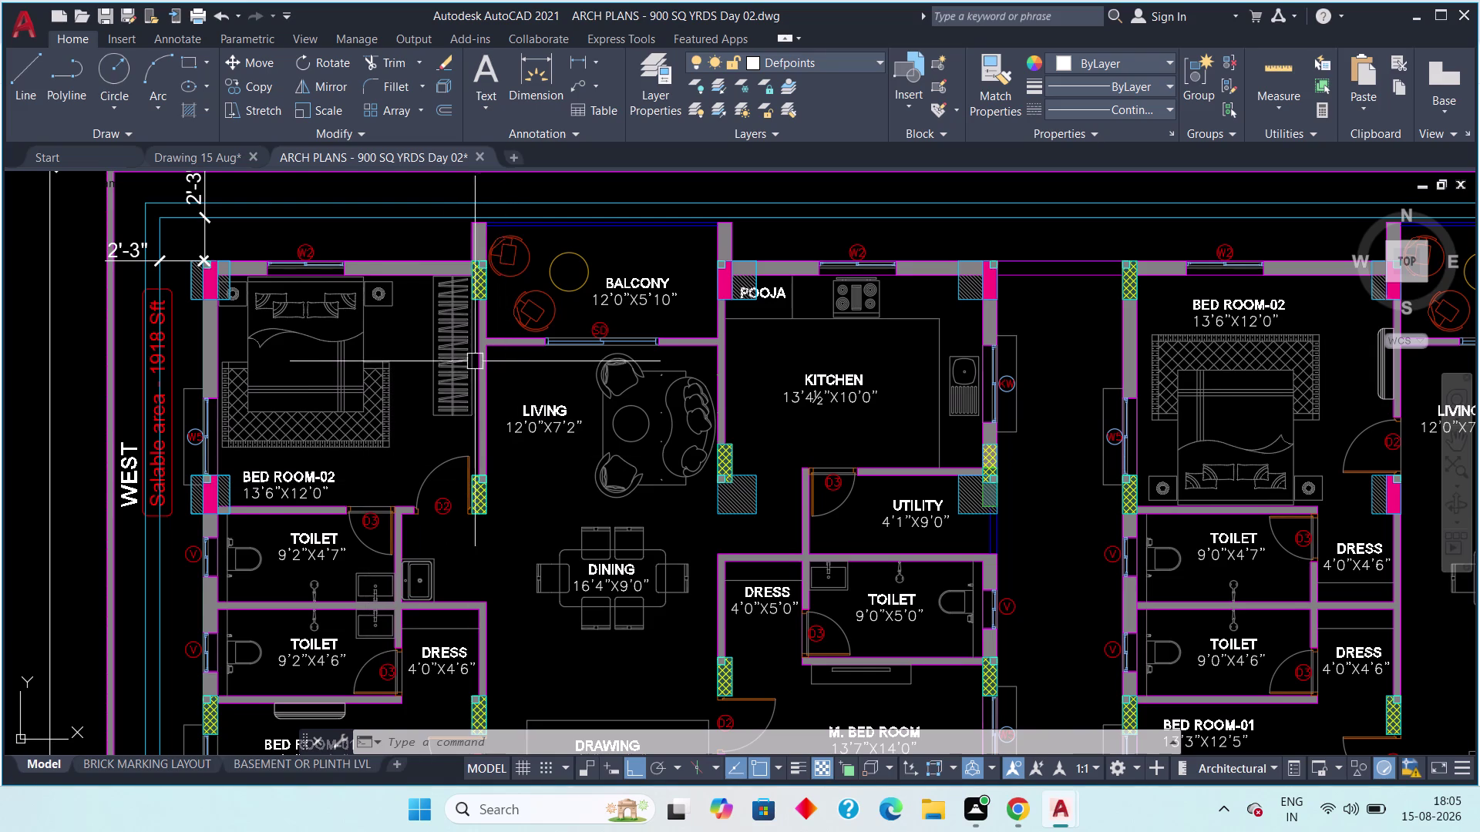